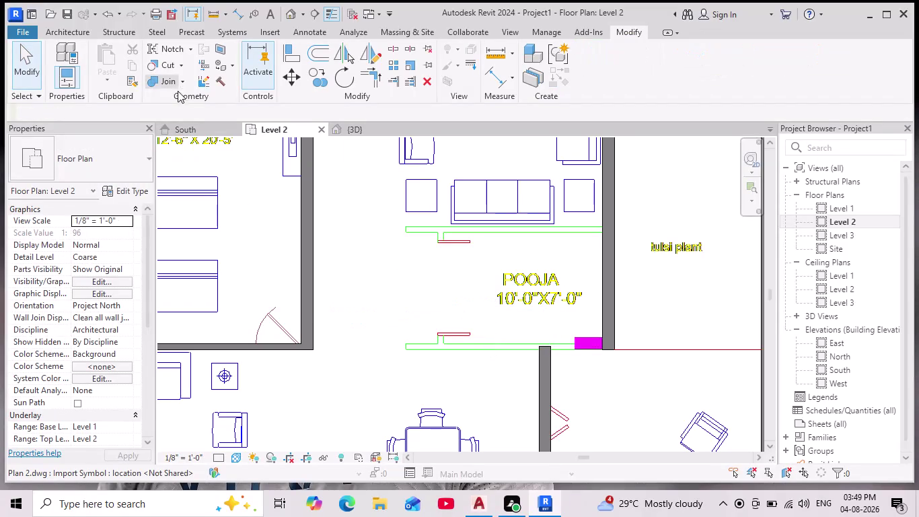
Trace a 4.5-inch wall onto the green DWG line below POOJA using Pick Lines.
click(71, 28)
click(63, 59)
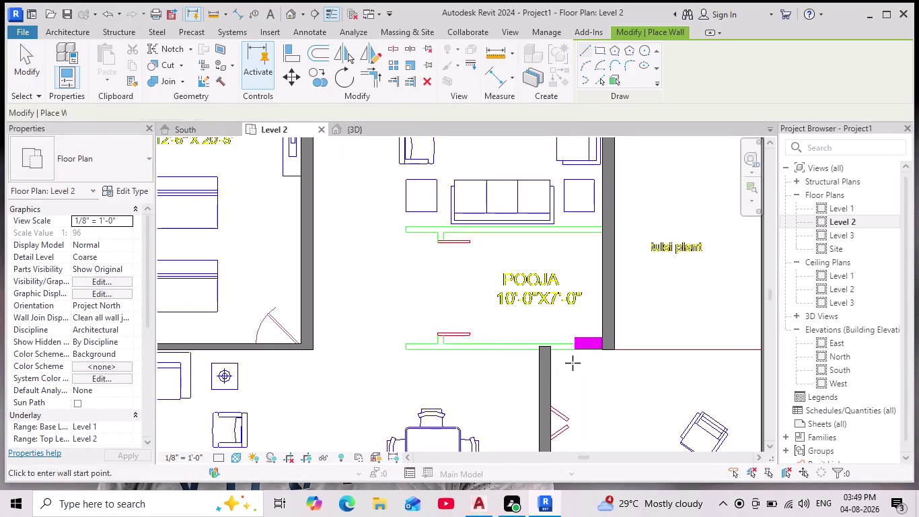
scroll(up, 3)
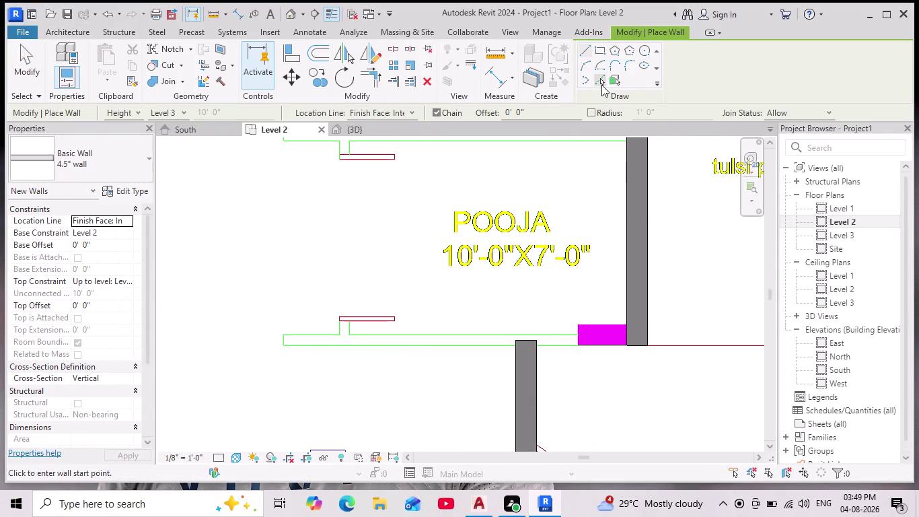
click(597, 80)
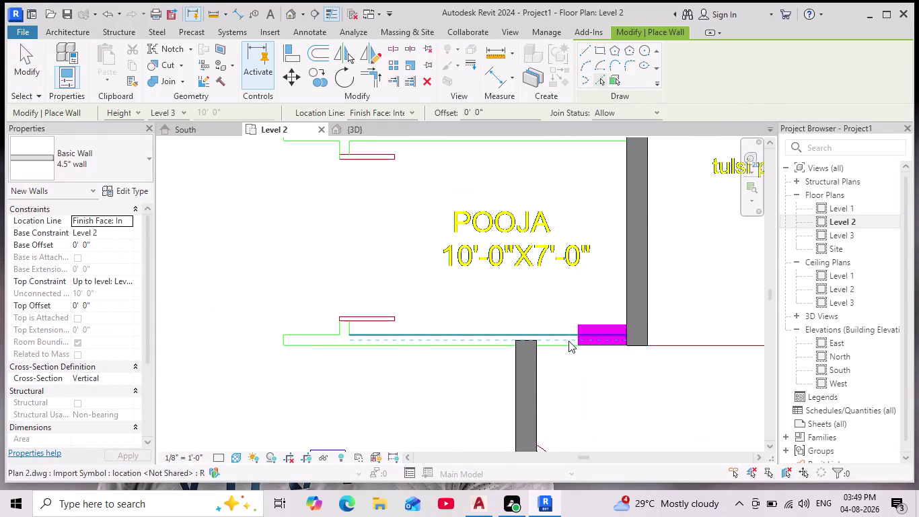
click(569, 339)
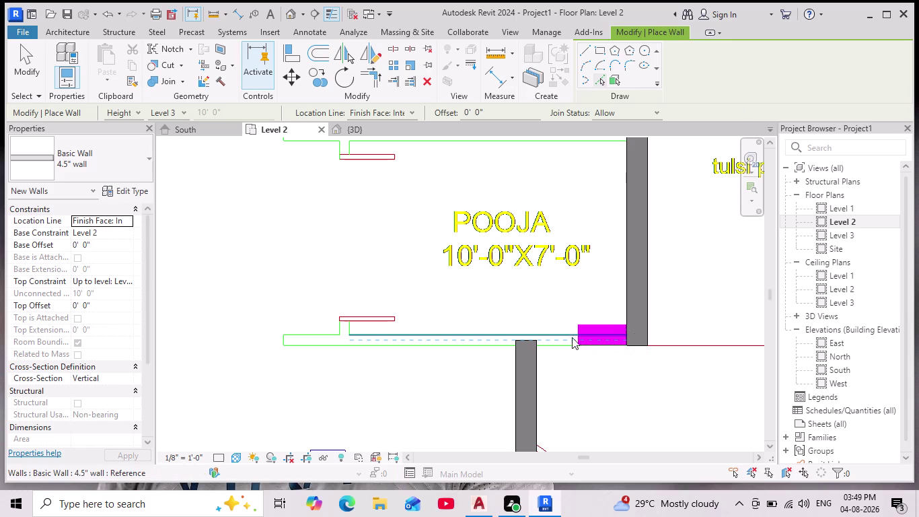
scroll(down, 3)
middle_drag(584, 367, 601, 352)
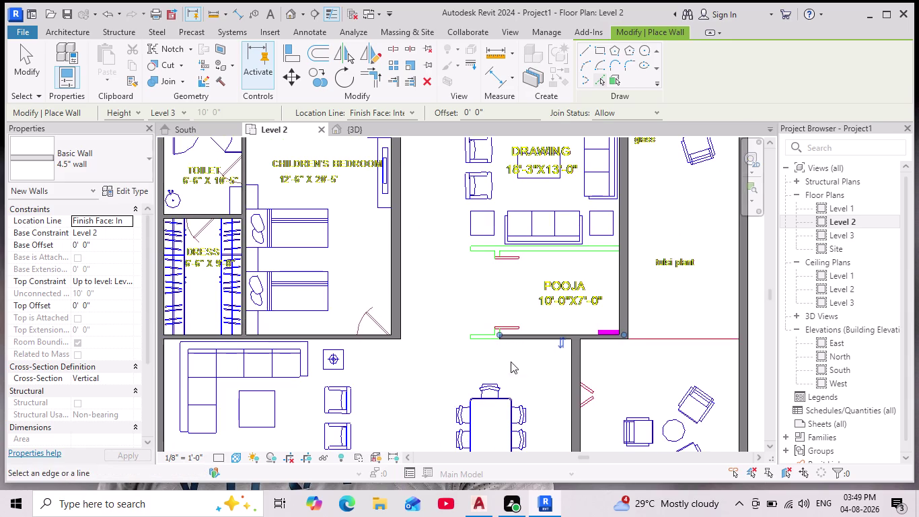
scroll(up, 3)
key(Escape)
key(Escape)
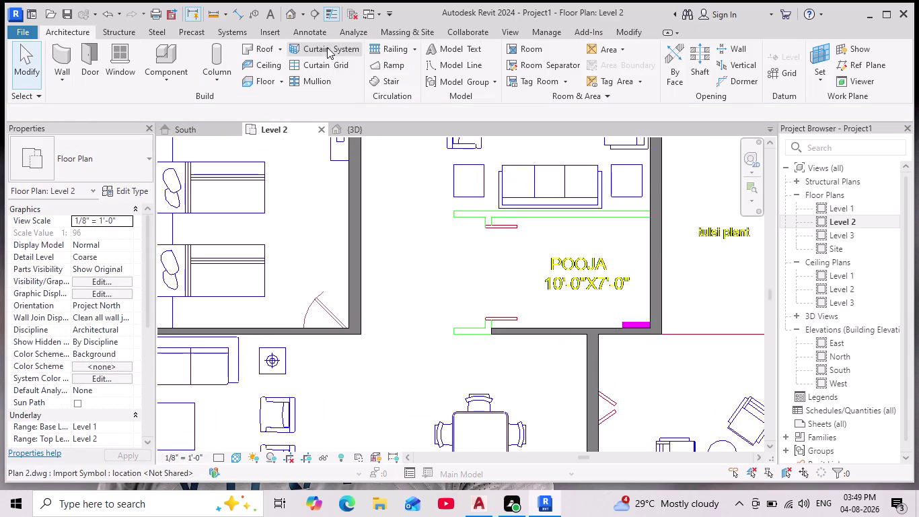
click(57, 49)
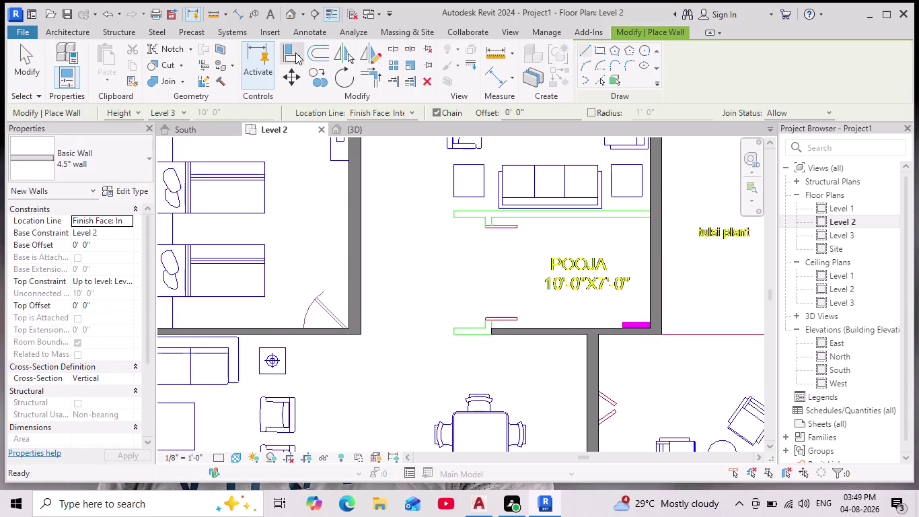
click(294, 54)
Align the 4.5-inch wall's face flush with the 9-inch wall face below POOJA.
scroll(up, 3)
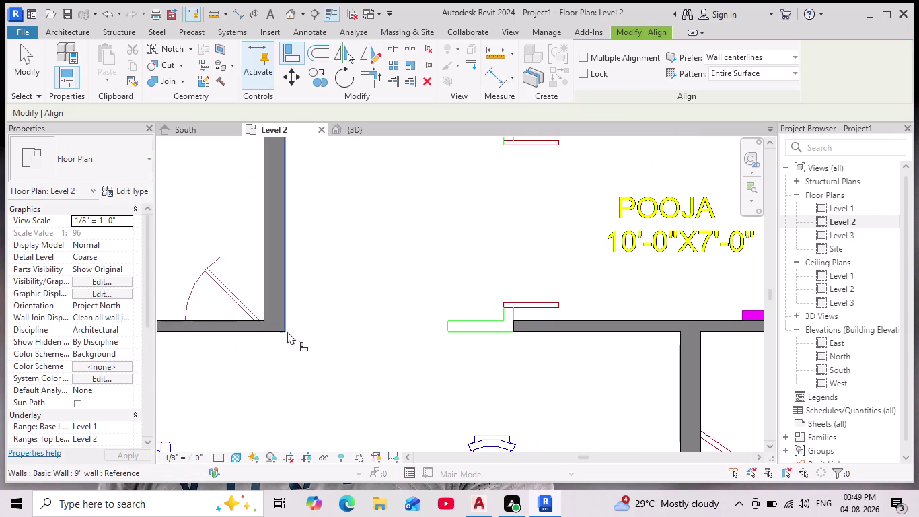
click(287, 329)
click(514, 329)
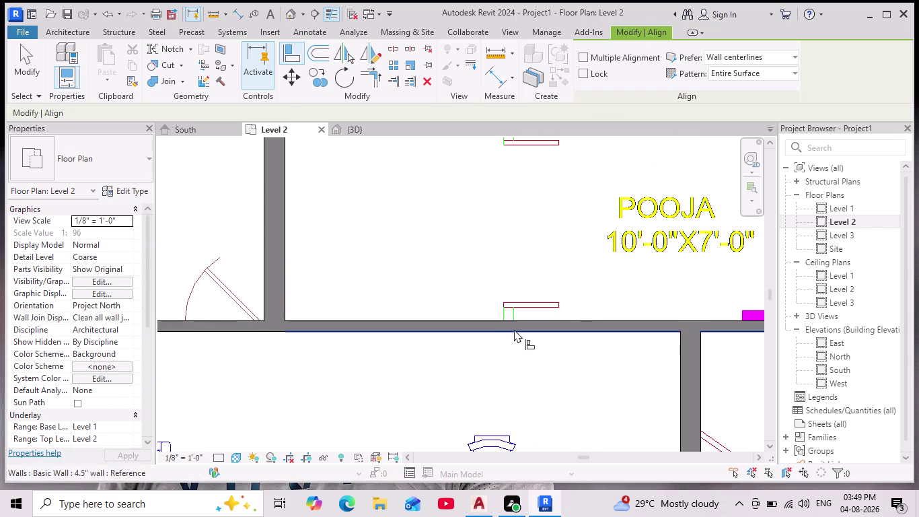
scroll(down, 3)
scroll(down, 3)
middle_drag(525, 359, 528, 357)
scroll(down, 3)
middle_drag(528, 357, 517, 340)
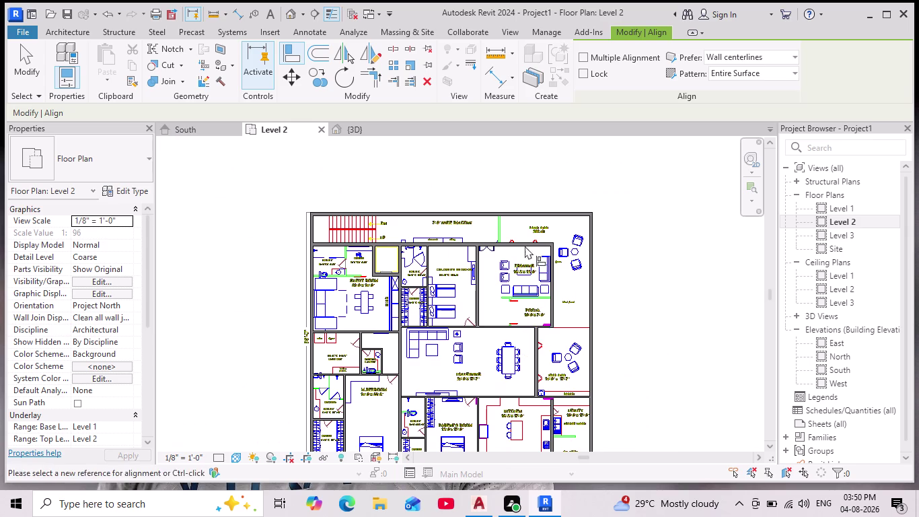
Zoom out to the whole floor plan and exit the Align tool.
middle_drag(524, 246, 498, 207)
scroll(down, 3)
scroll(down, 3)
scroll(up, 3)
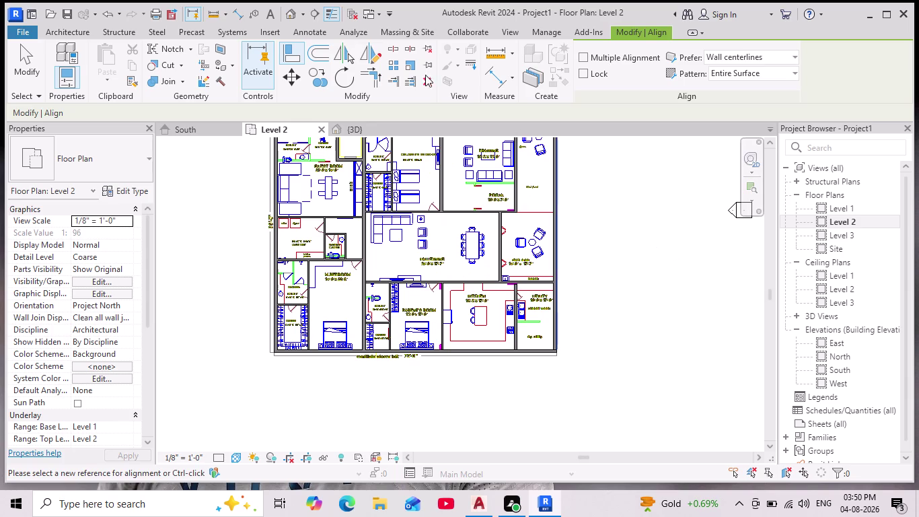
key(Escape)
key(Escape)
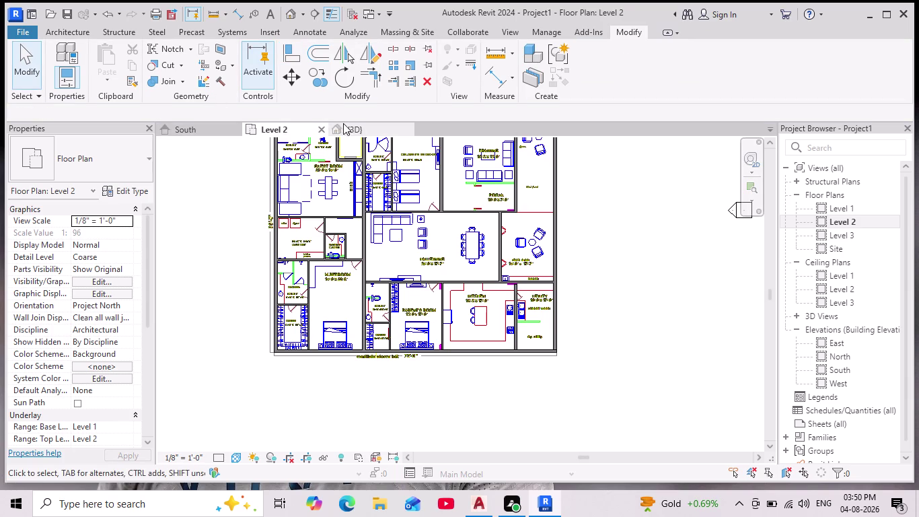
Switch to the {3D} view and pan around the wall model.
click(343, 123)
scroll(up, 3)
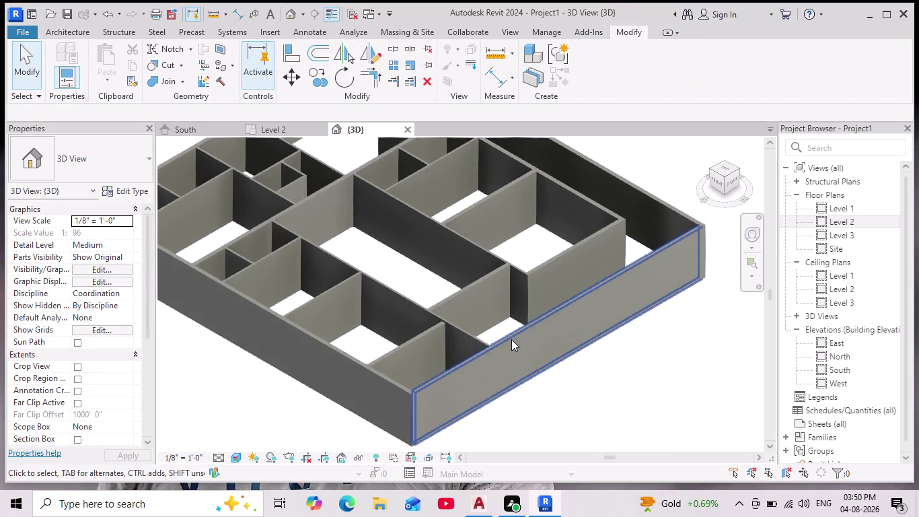
scroll(down, 3)
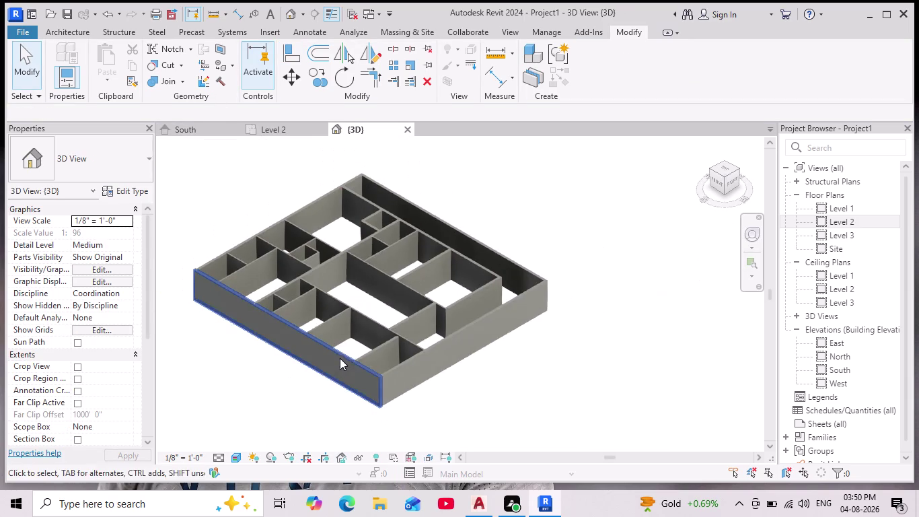
middle_drag(340, 358, 409, 361)
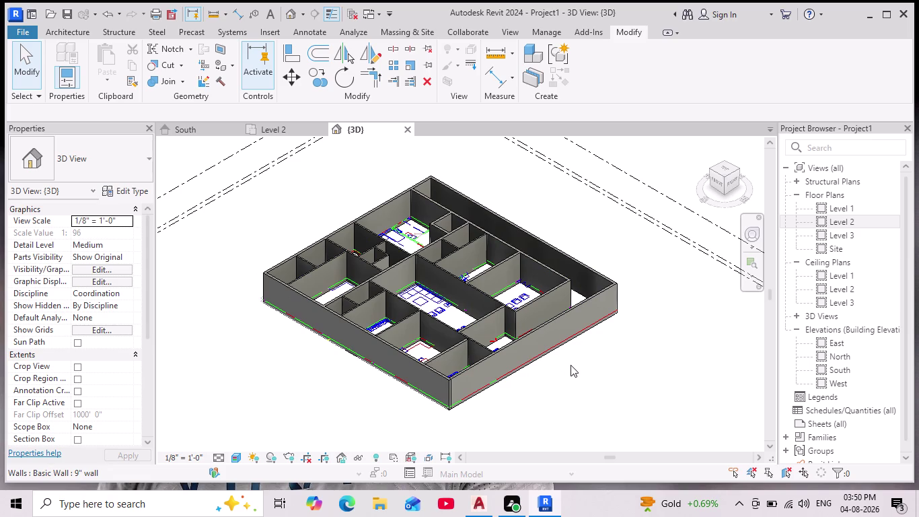
Orbit and zoom the 3D model to inspect the traced walls from several angles.
scroll(down, 3)
scroll(up, 3)
middle_drag(554, 380, 550, 366)
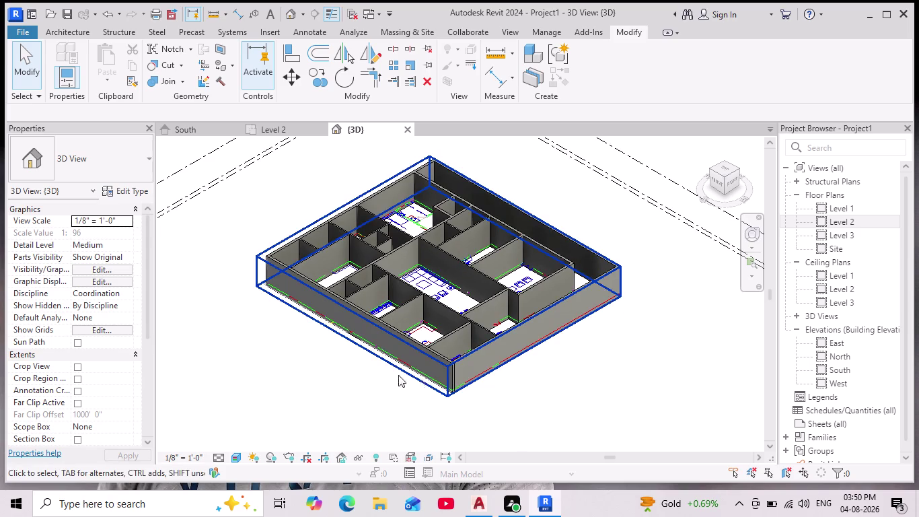
middle_drag(535, 379, 492, 392)
scroll(up, 3)
middle_drag(366, 388, 382, 402)
scroll(down, 3)
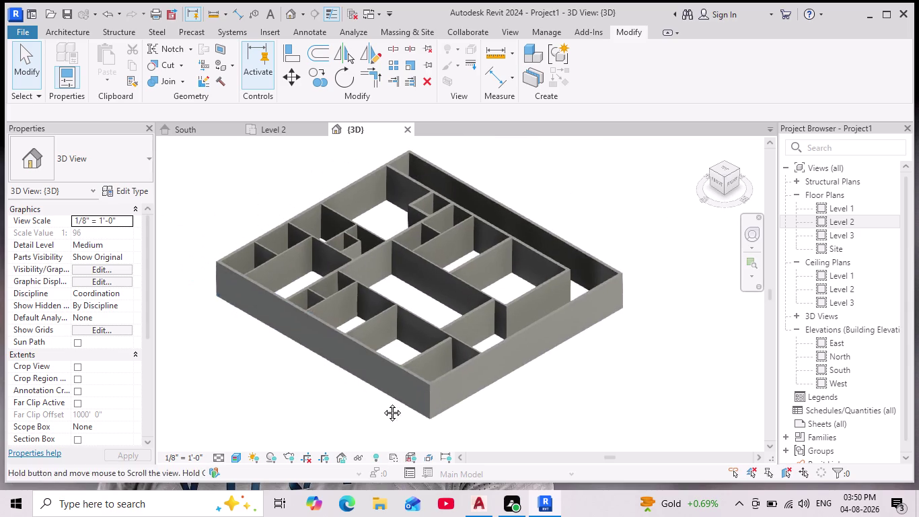
scroll(down, 3)
middle_drag(382, 402, 382, 403)
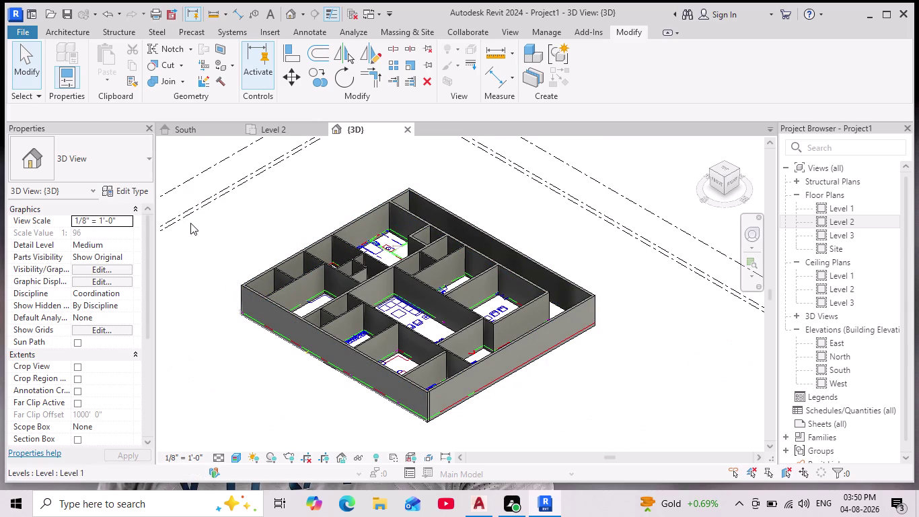
scroll(down, 3)
scroll(up, 3)
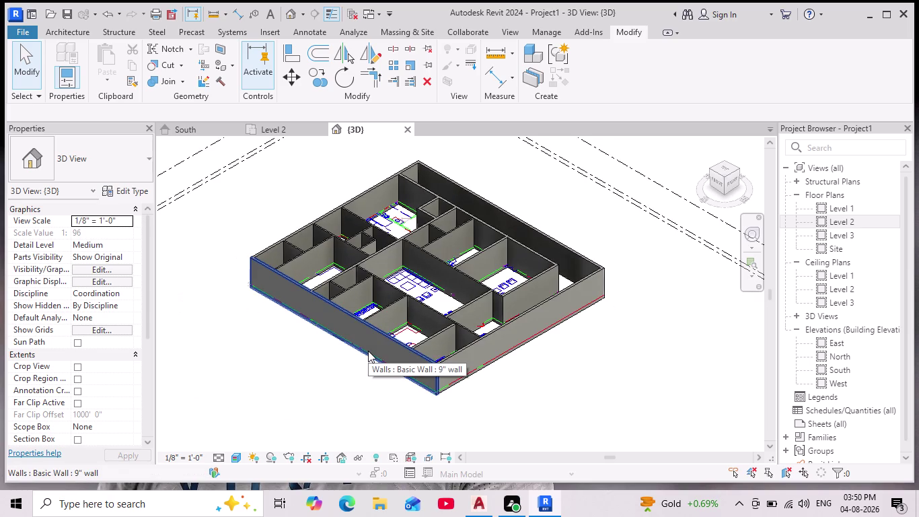
scroll(up, 3)
scroll(down, 3)
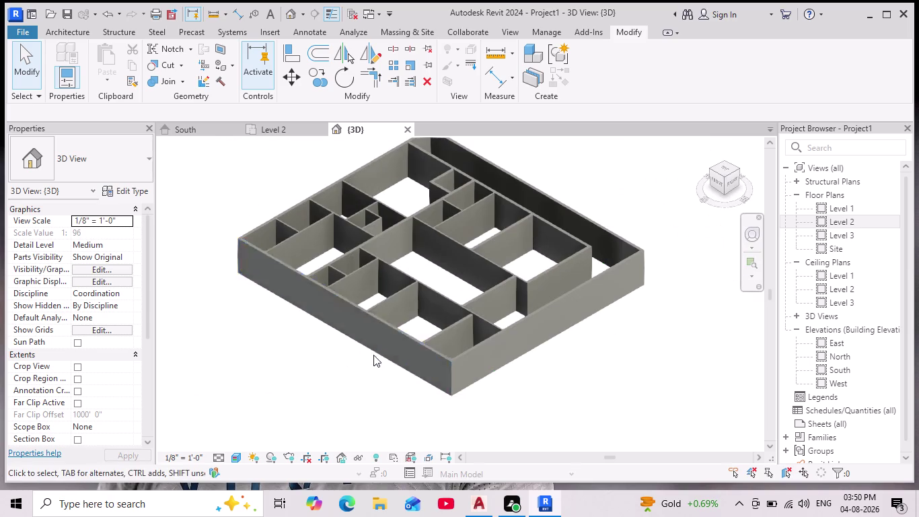
middle_drag(374, 350, 364, 370)
scroll(down, 3)
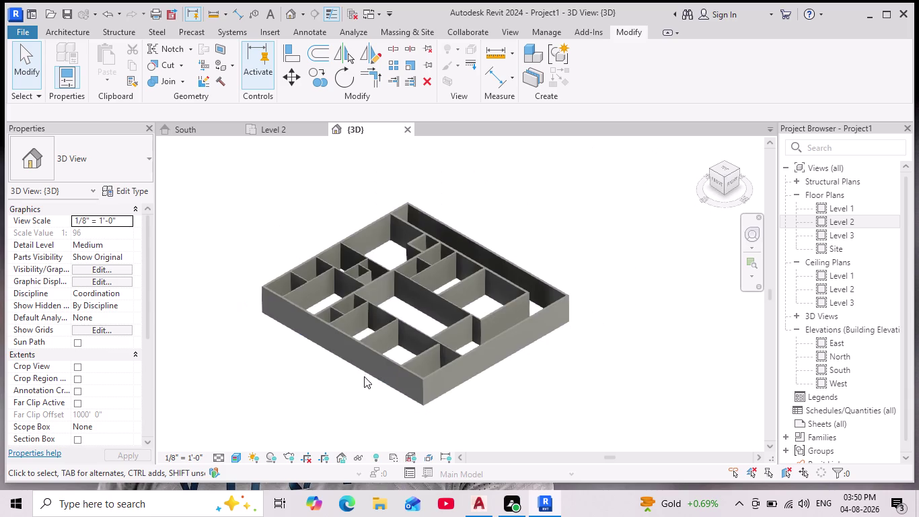
scroll(up, 3)
scroll(down, 3)
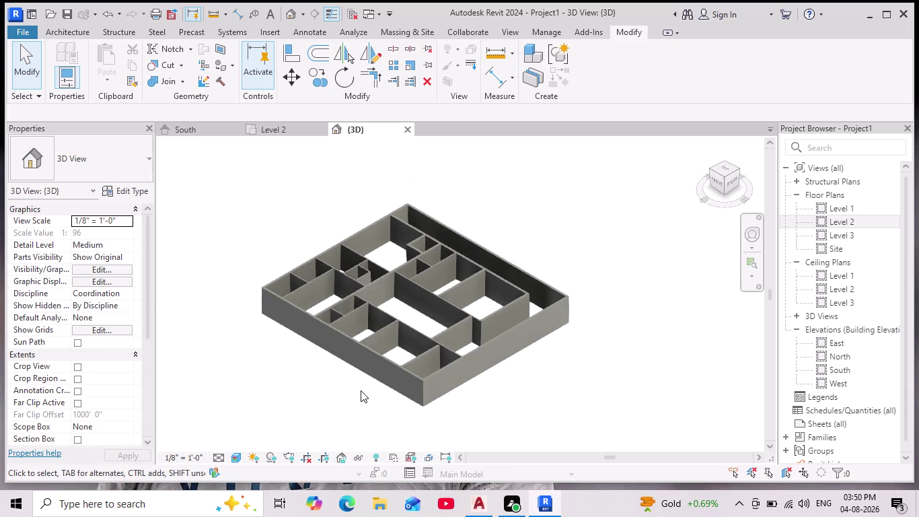
scroll(up, 3)
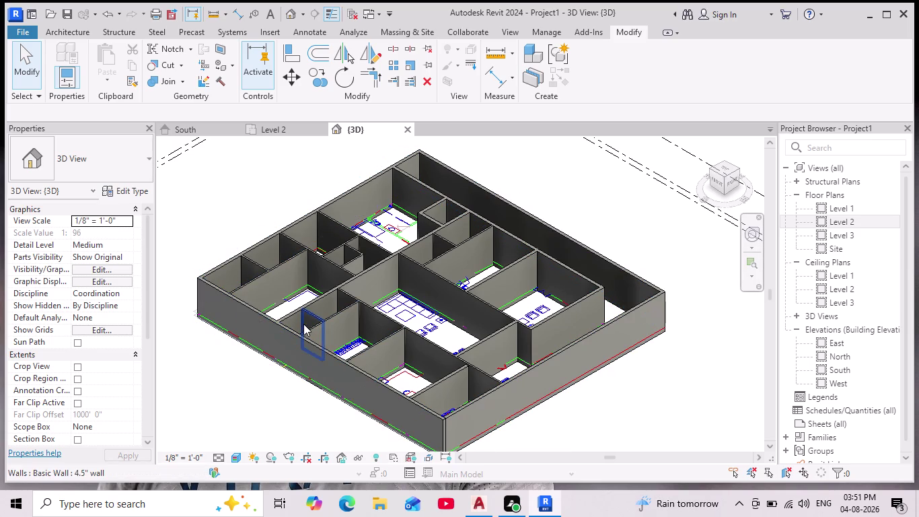
Keep orbiting and zooming the 3D view to examine the walls.
scroll(down, 3)
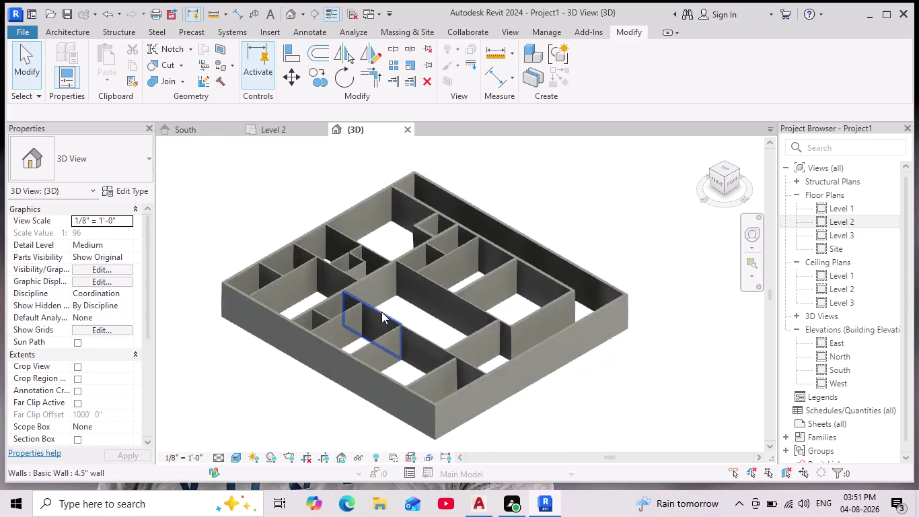
scroll(down, 3)
scroll(up, 3)
middle_drag(362, 367, 367, 376)
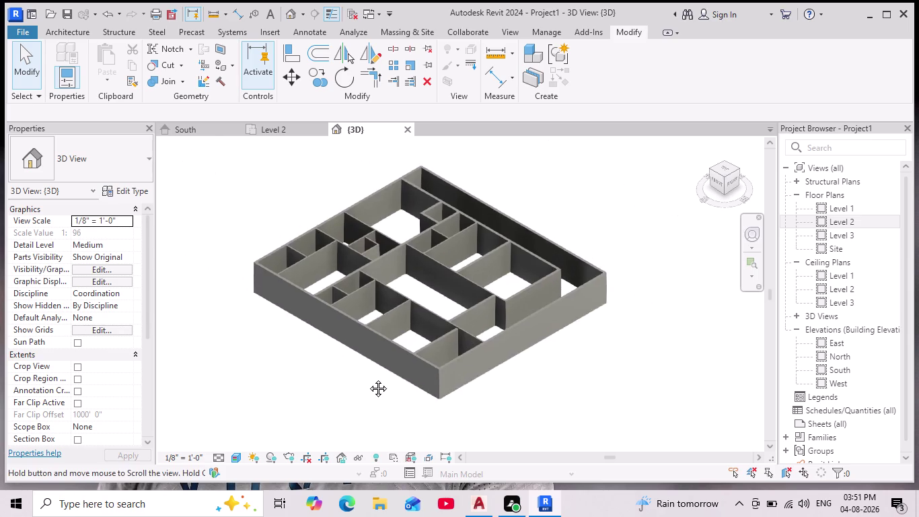
middle_drag(366, 376, 371, 396)
scroll(up, 3)
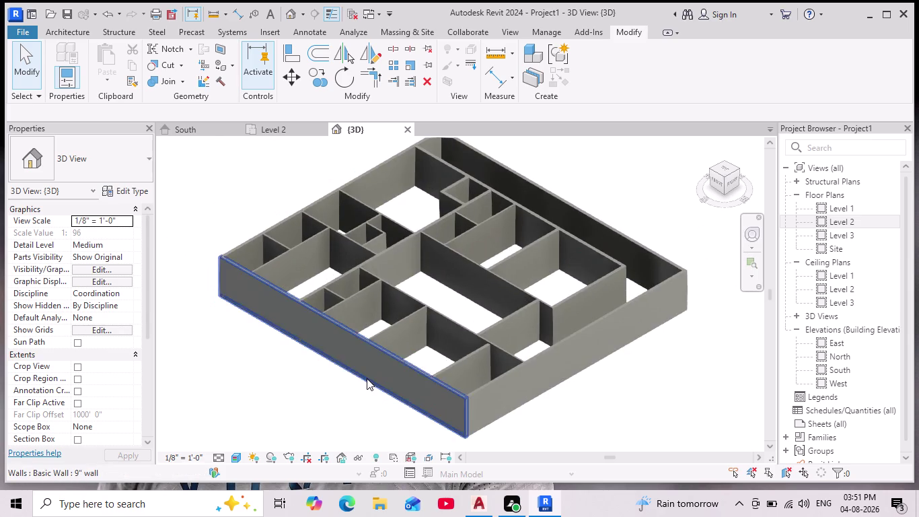
scroll(down, 3)
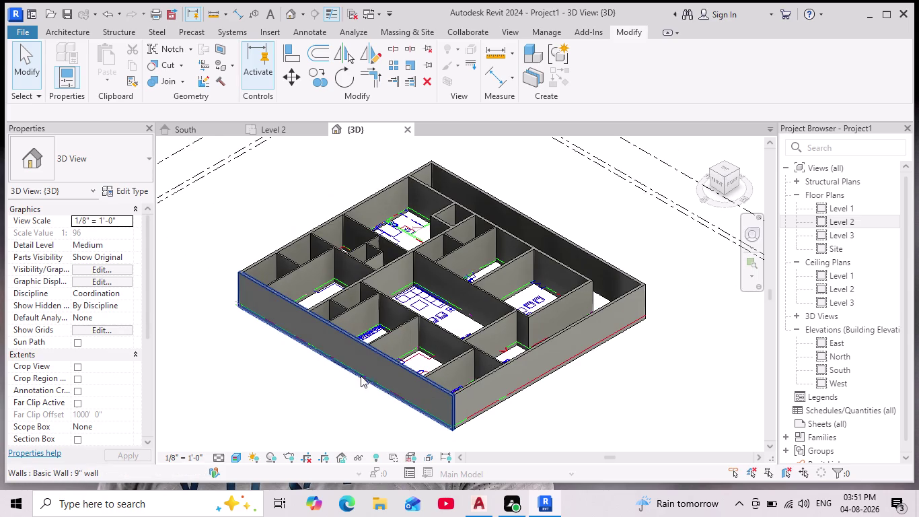
scroll(up, 3)
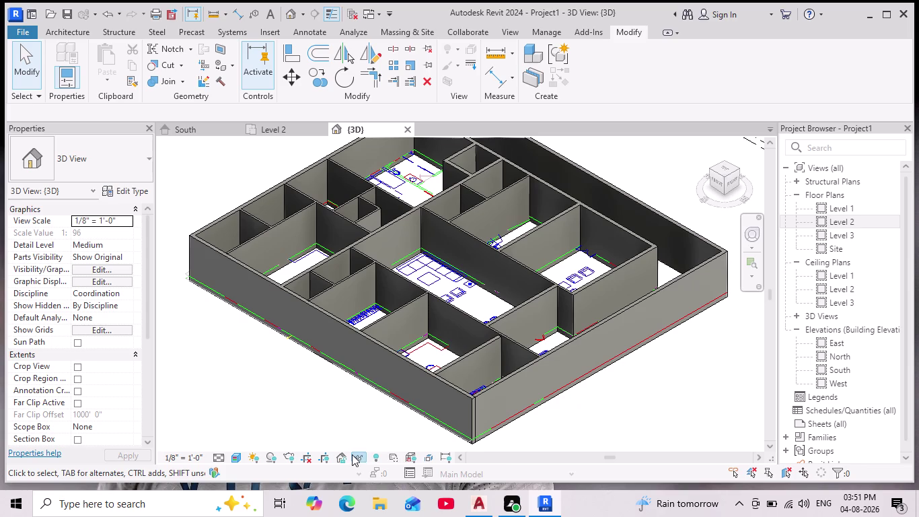
scroll(down, 3)
scroll(down, 3)
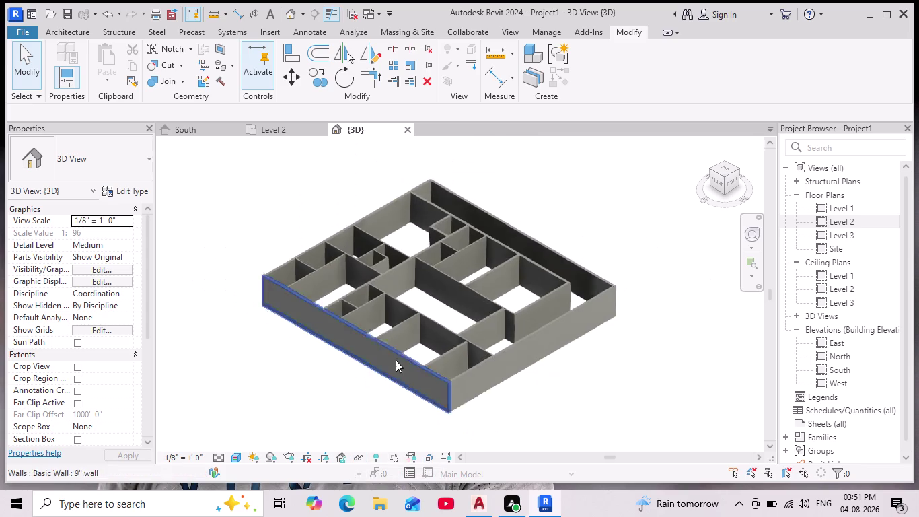
scroll(down, 3)
key(Escape)
key(Escape)
key(Escape)
key(Escape)
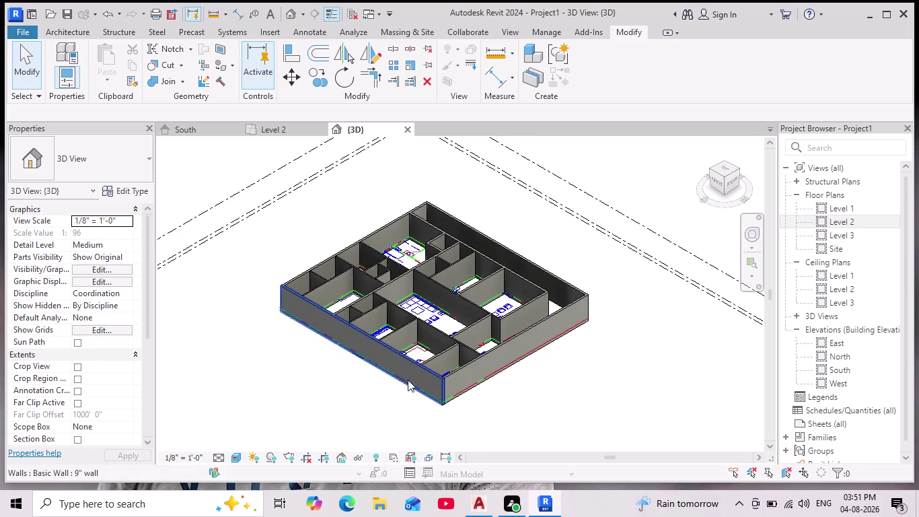
Orbit the model to a new angle for a final wall check.
middle_drag(484, 373, 456, 369)
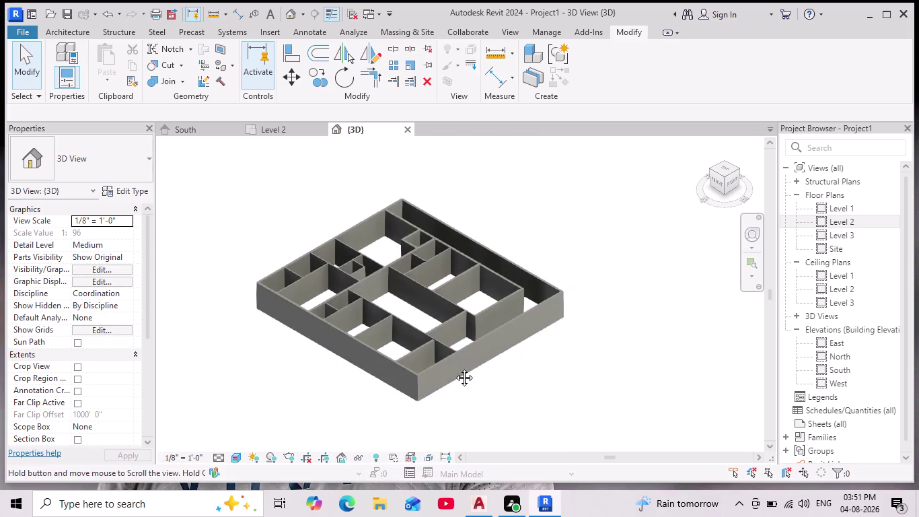
middle_drag(456, 369, 454, 367)
scroll(down, 3)
scroll(up, 3)
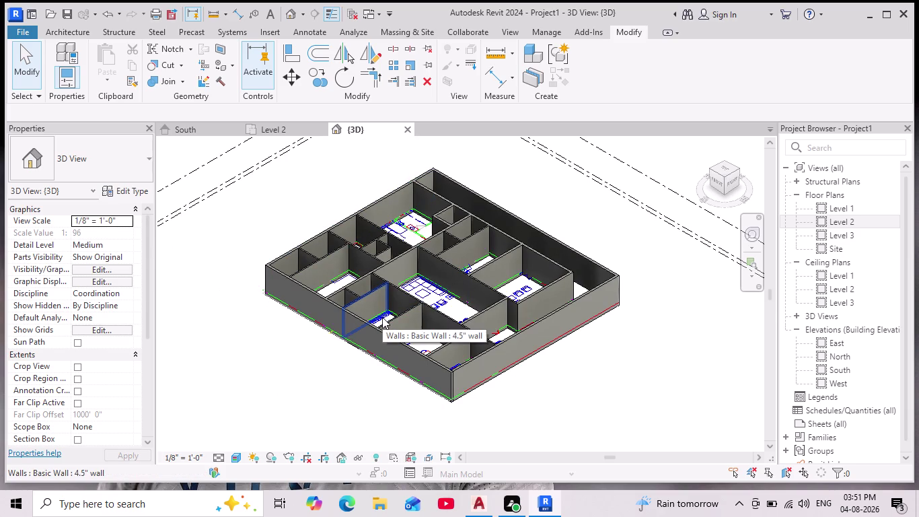
scroll(down, 3)
scroll(up, 3)
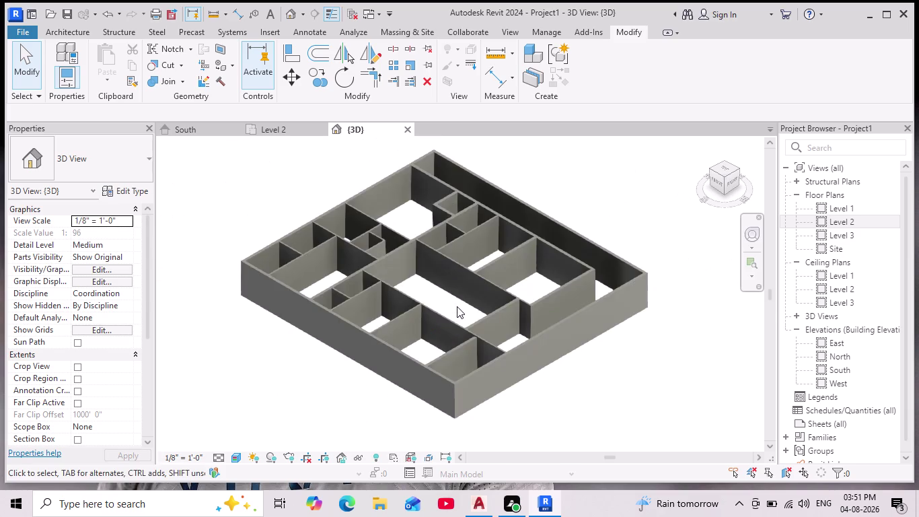
middle_drag(457, 306, 451, 321)
key(Escape)
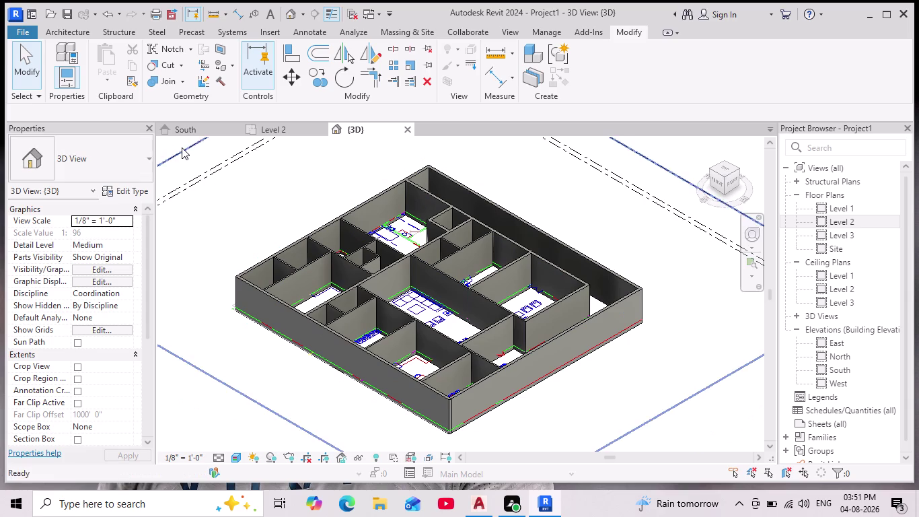
key(Escape)
key(Escape)
key(Escape)
key(Escape)
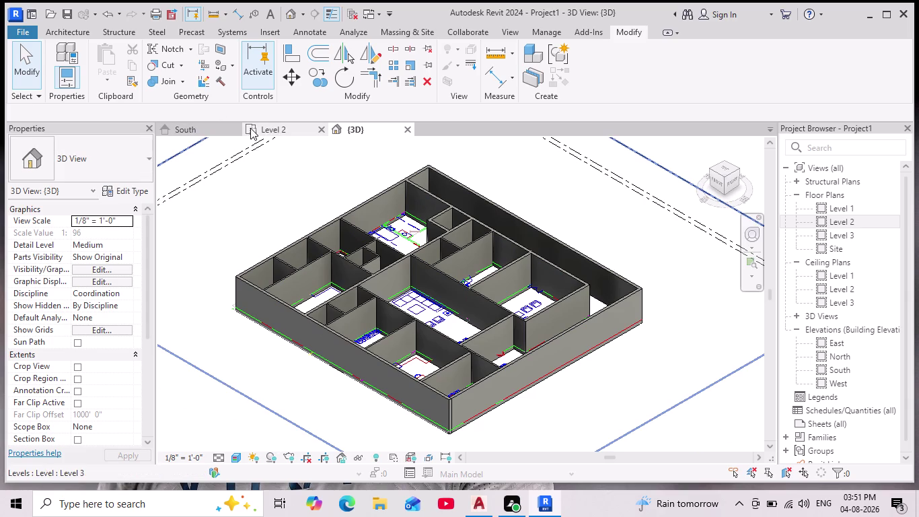
Return to the Level 2 floor plan and center it in view.
click(250, 127)
scroll(down, 3)
middle_drag(337, 238, 332, 329)
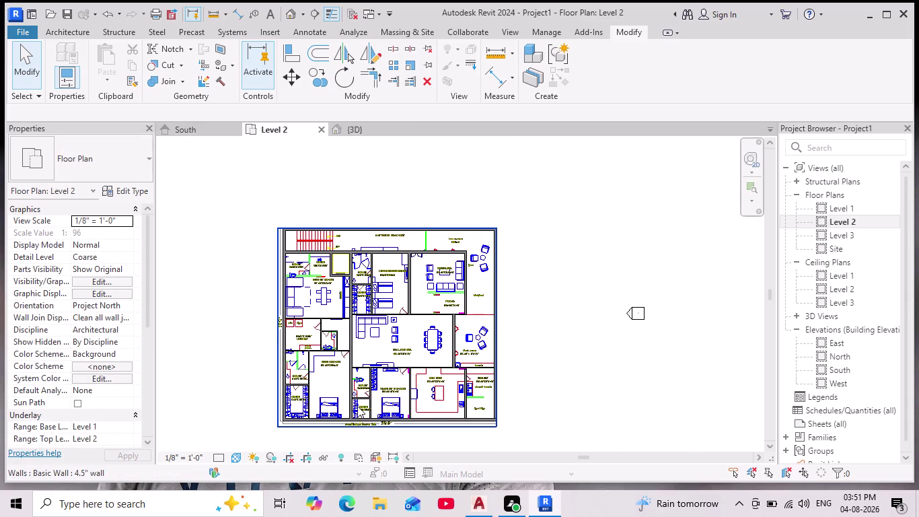
Zoom into the Level 2 plan and start the Door tool with Single-Flush 36" x 84".
scroll(up, 3)
scroll(up, 3)
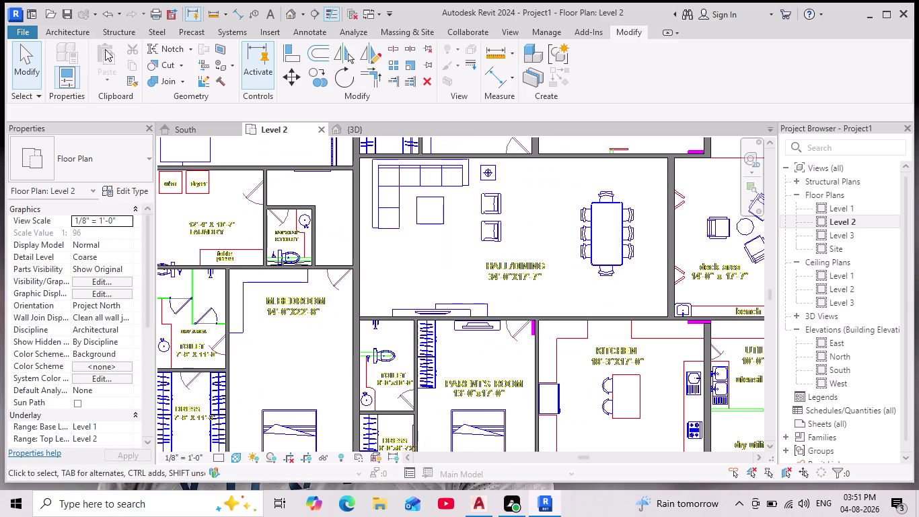
click(73, 35)
click(88, 57)
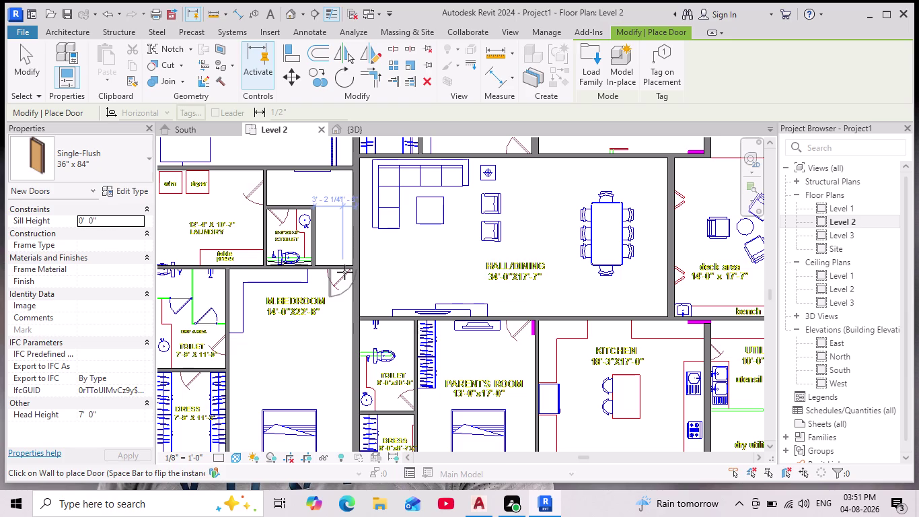
scroll(down, 3)
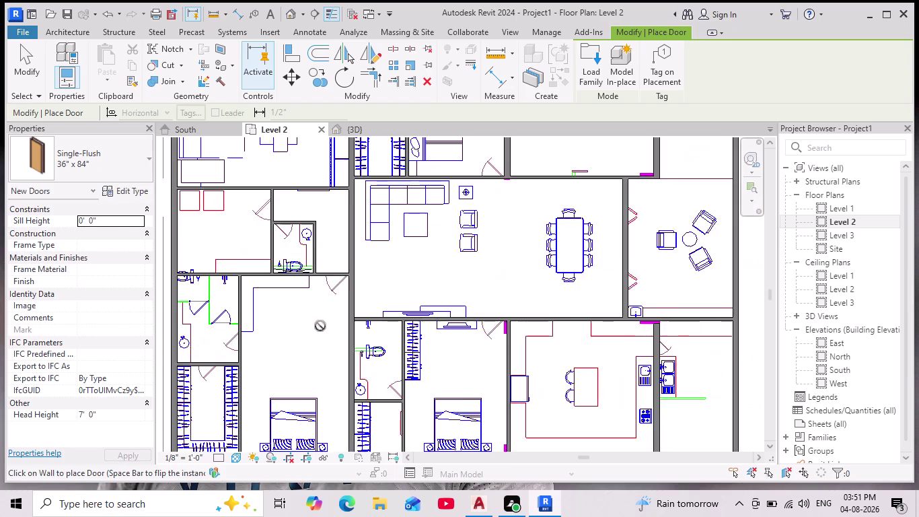
scroll(up, 3)
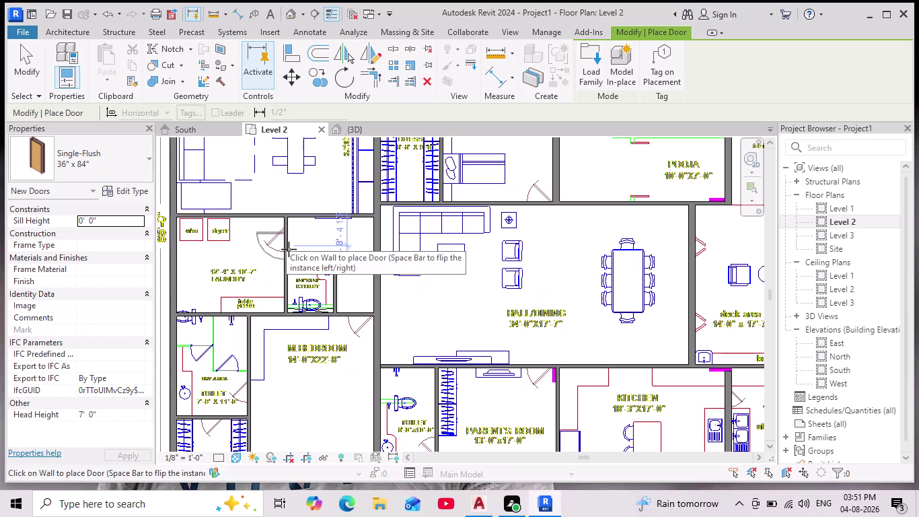
middle_drag(318, 360, 288, 246)
scroll(down, 3)
scroll(down, 3)
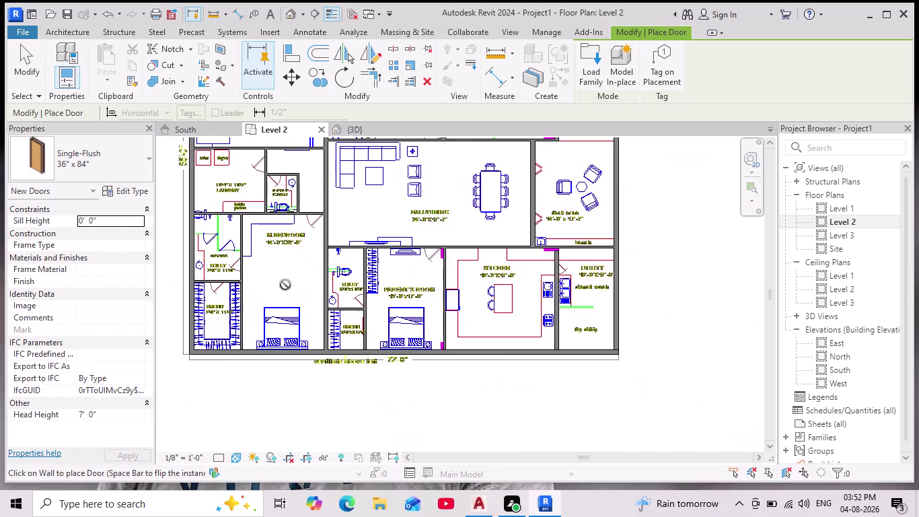
scroll(up, 3)
middle_drag(285, 260, 302, 302)
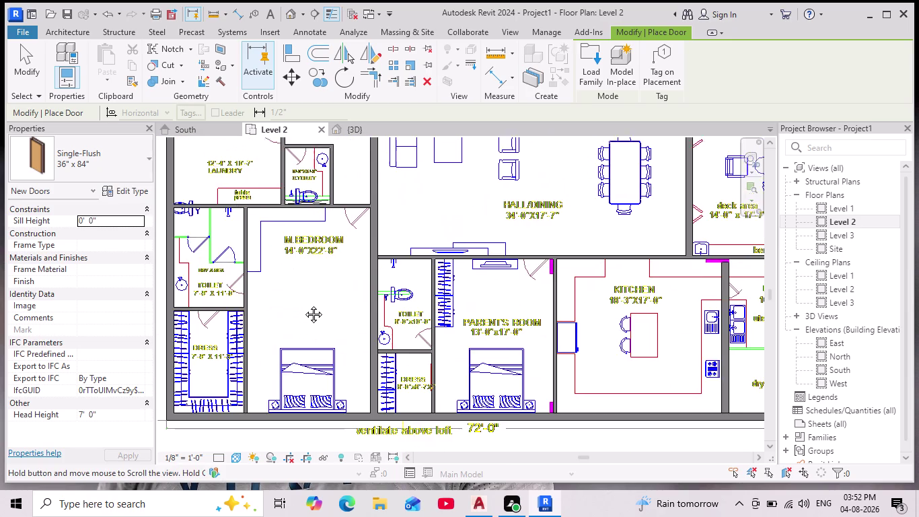
middle_drag(302, 302, 356, 350)
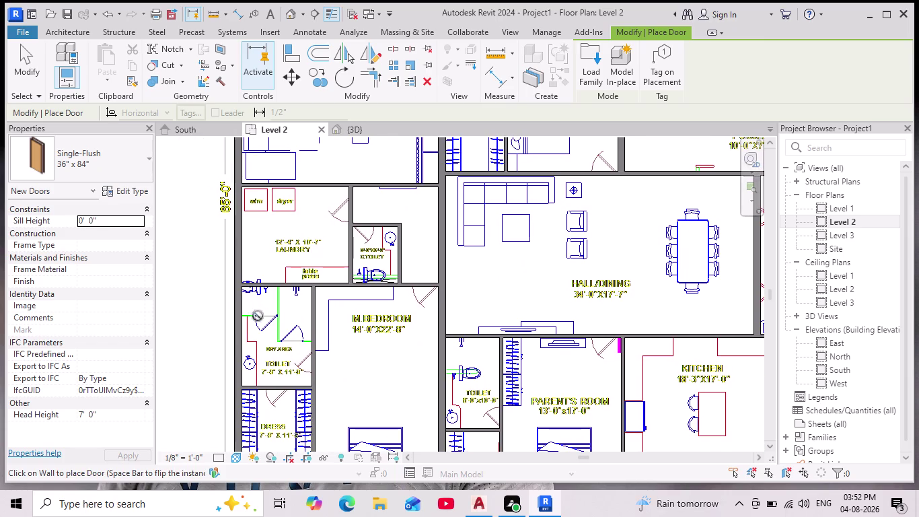
click(128, 189)
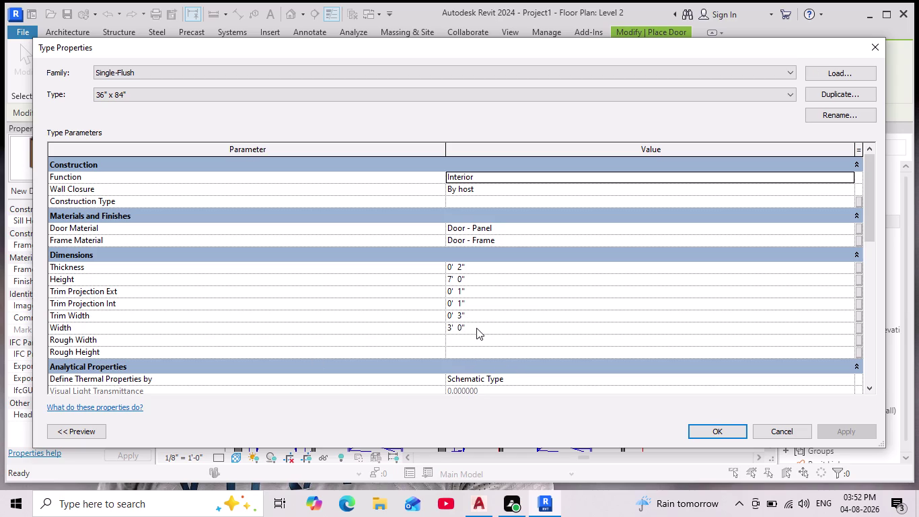
click(874, 51)
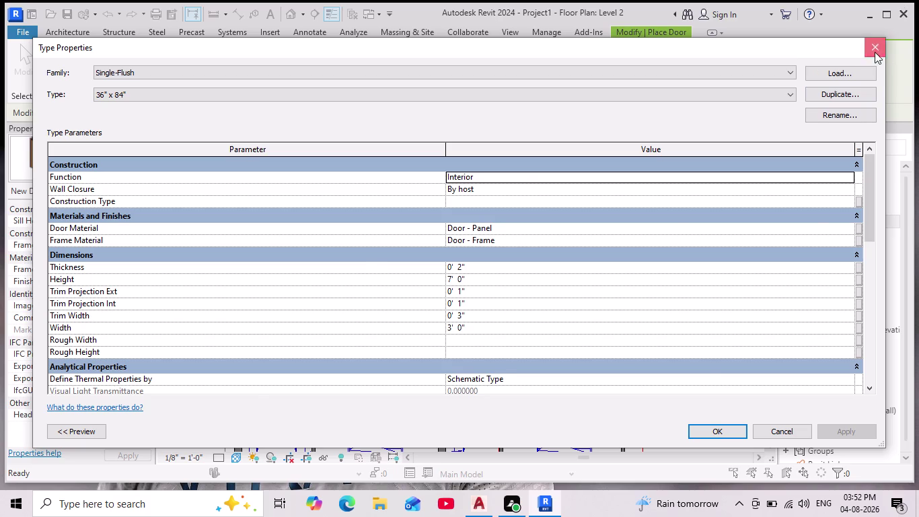
scroll(down, 3)
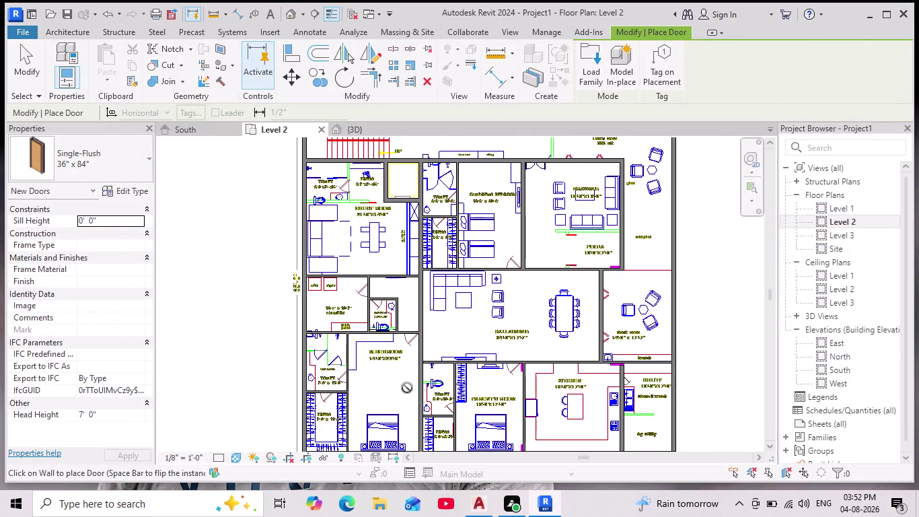
middle_drag(391, 389, 369, 337)
Flip the swing and place a Single-Flush door in the M.BEDROOM doorway.
scroll(down, 3)
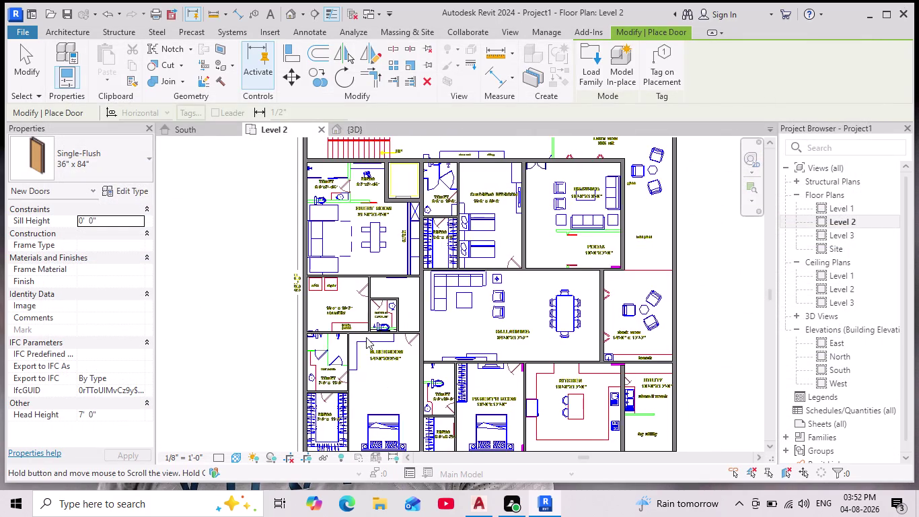
scroll(down, 3)
scroll(up, 3)
scroll(up, 3)
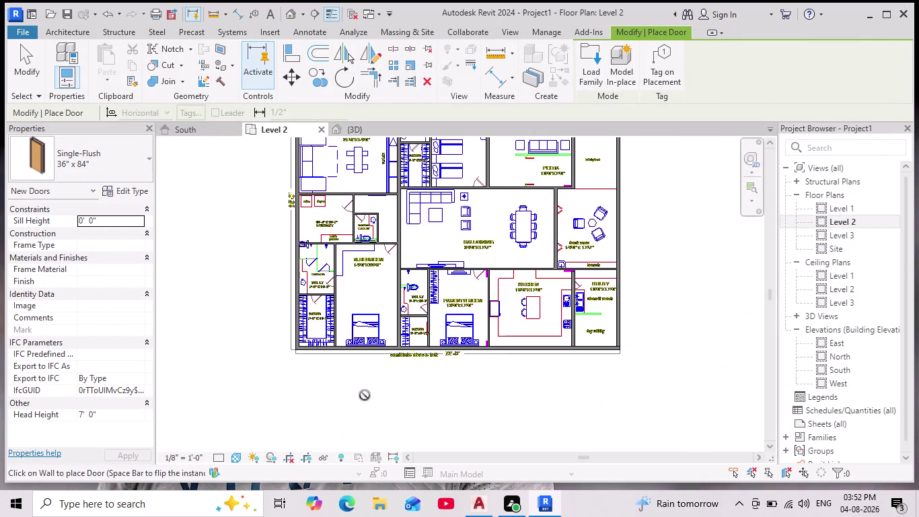
middle_drag(376, 366, 382, 417)
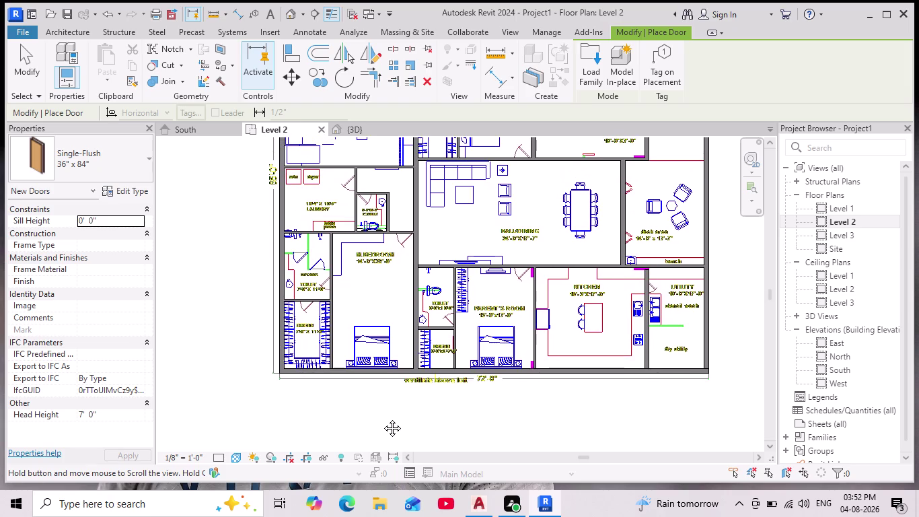
middle_drag(382, 417, 382, 447)
scroll(up, 3)
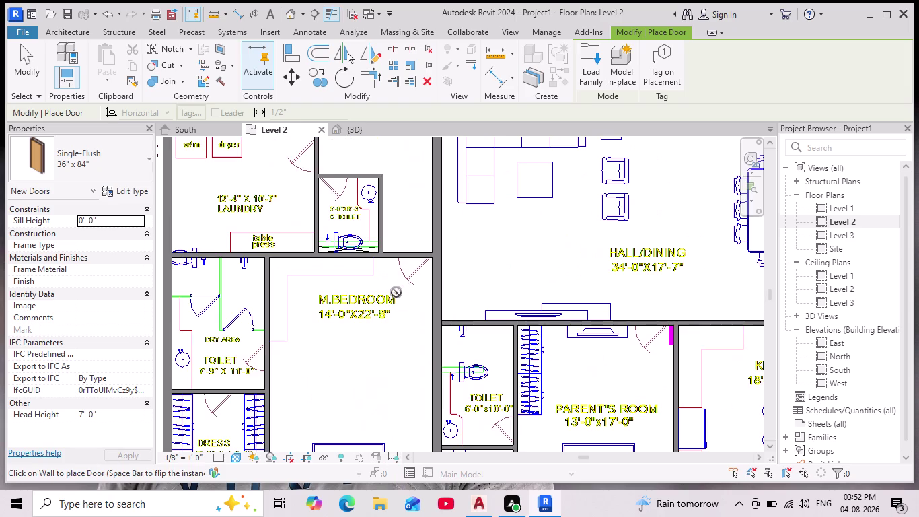
scroll(up, 3)
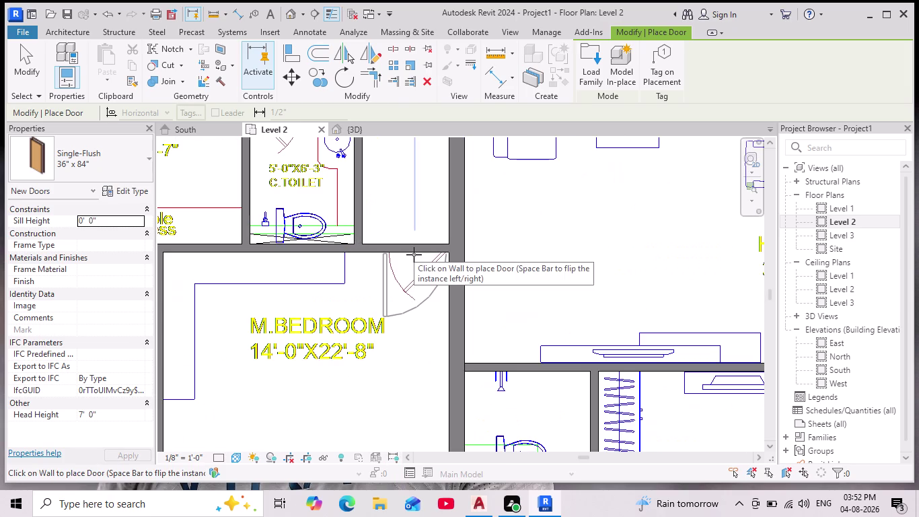
key(space)
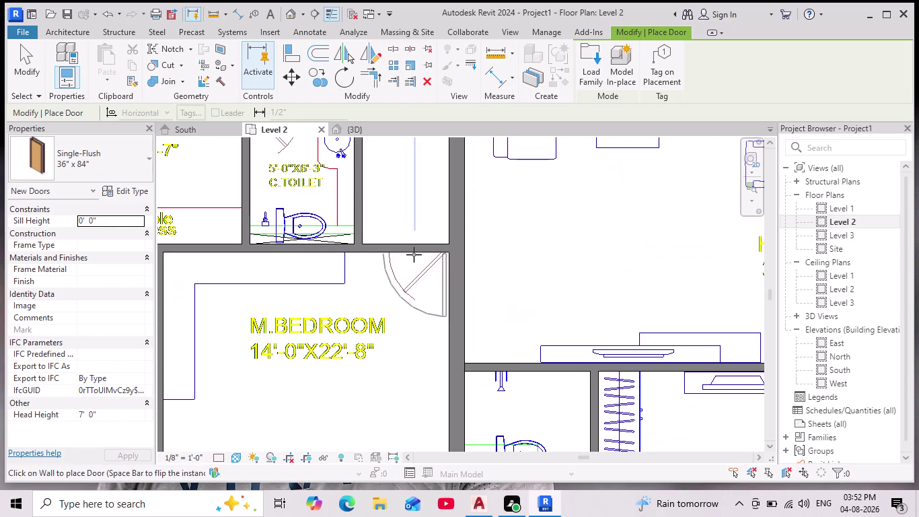
click(414, 254)
Pan and zoom the plan to locate the next doorway.
scroll(down, 3)
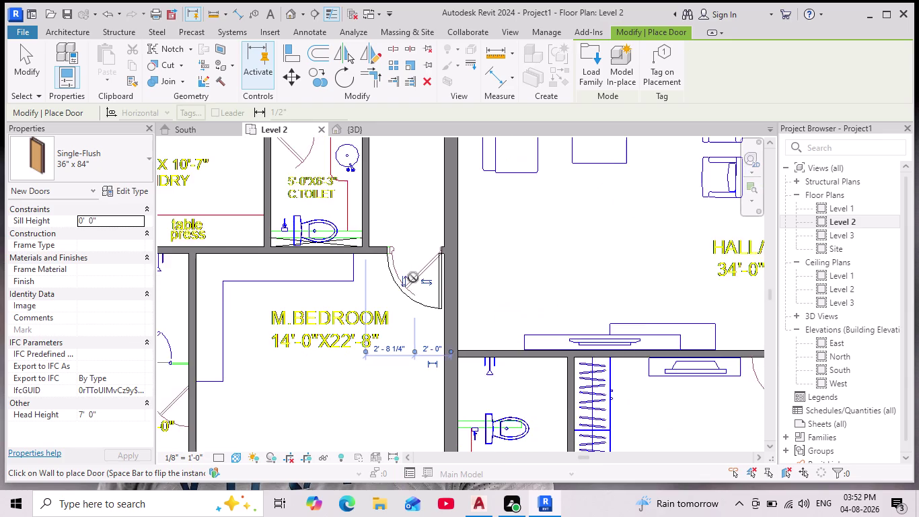
scroll(down, 3)
scroll(down, 3)
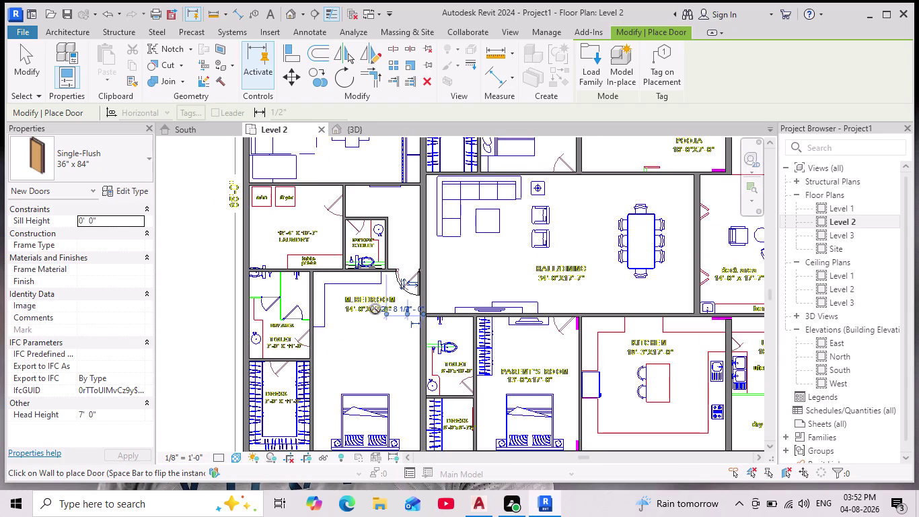
middle_drag(377, 306, 377, 338)
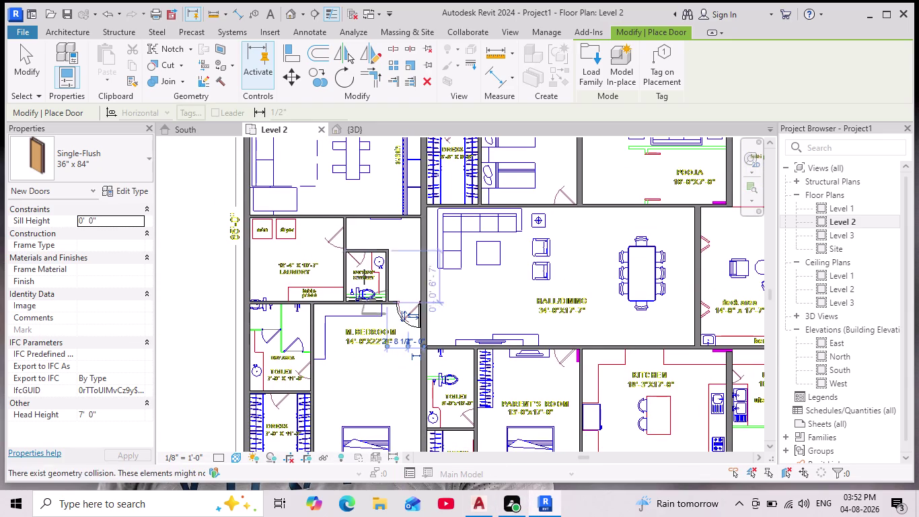
scroll(down, 3)
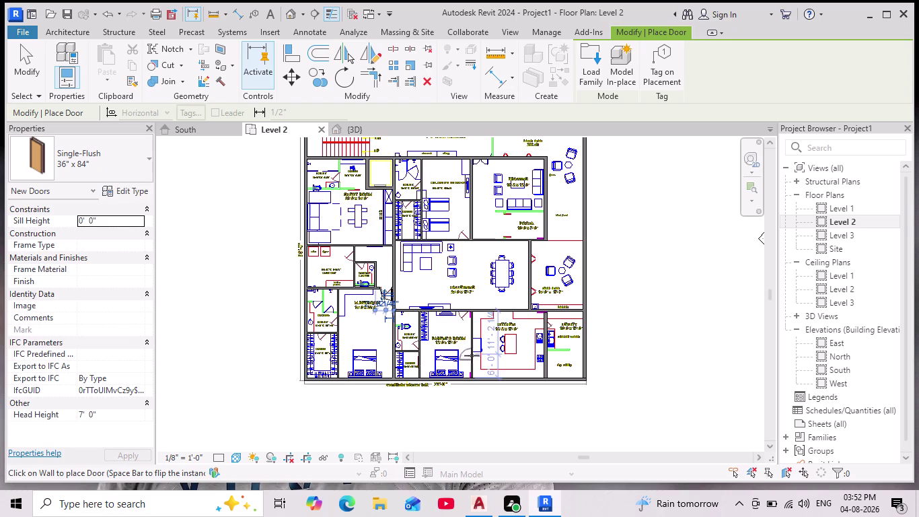
scroll(up, 3)
scroll(up, 3)
scroll(up, 3)
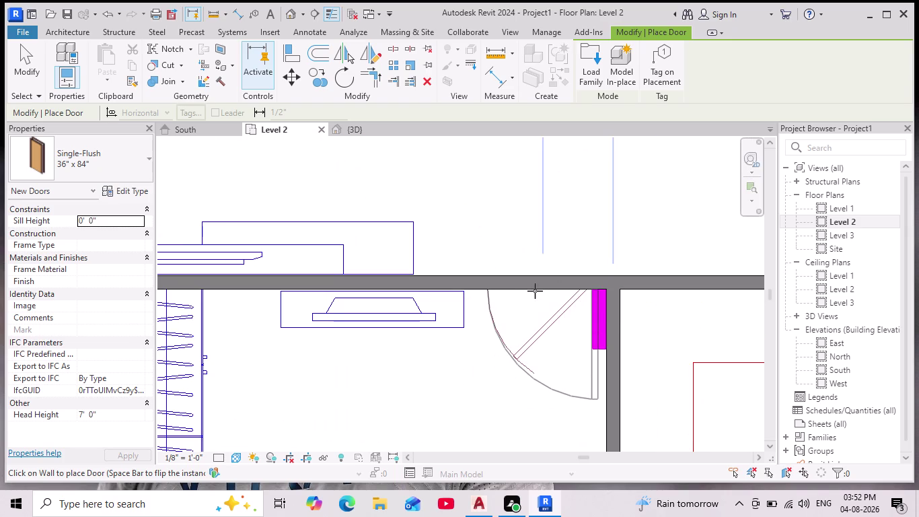
Place a door in the PARENT'S ROOM wall and pan across the plan to review it.
click(530, 291)
scroll(down, 3)
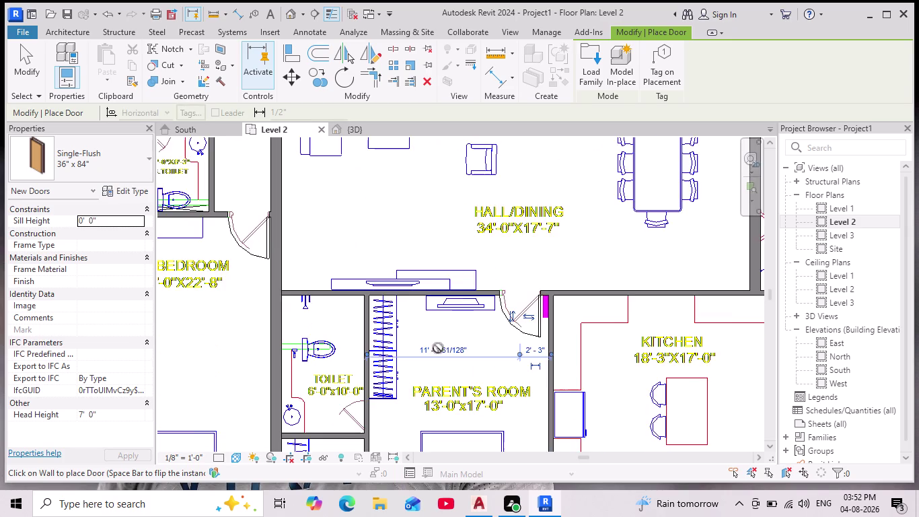
middle_drag(438, 346, 474, 324)
scroll(down, 3)
middle_drag(386, 345, 434, 283)
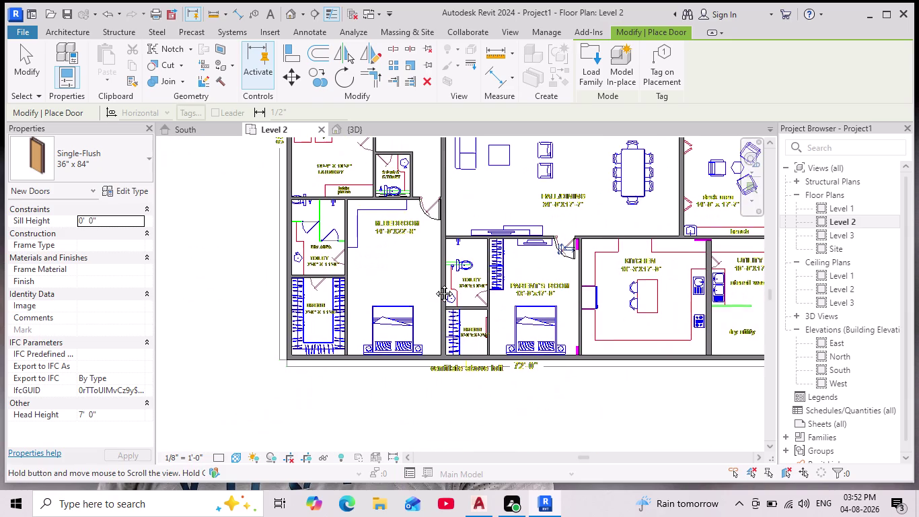
middle_drag(434, 284, 422, 307)
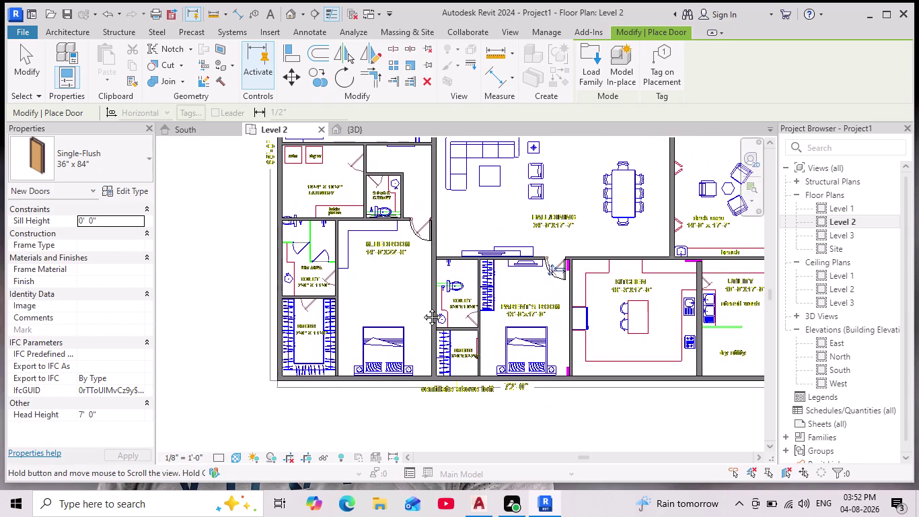
middle_drag(422, 306, 386, 357)
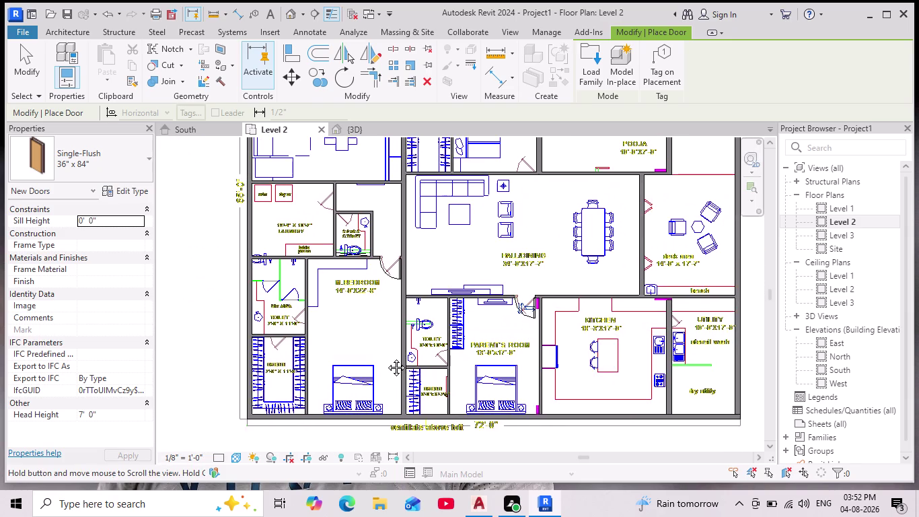
middle_drag(386, 357, 368, 410)
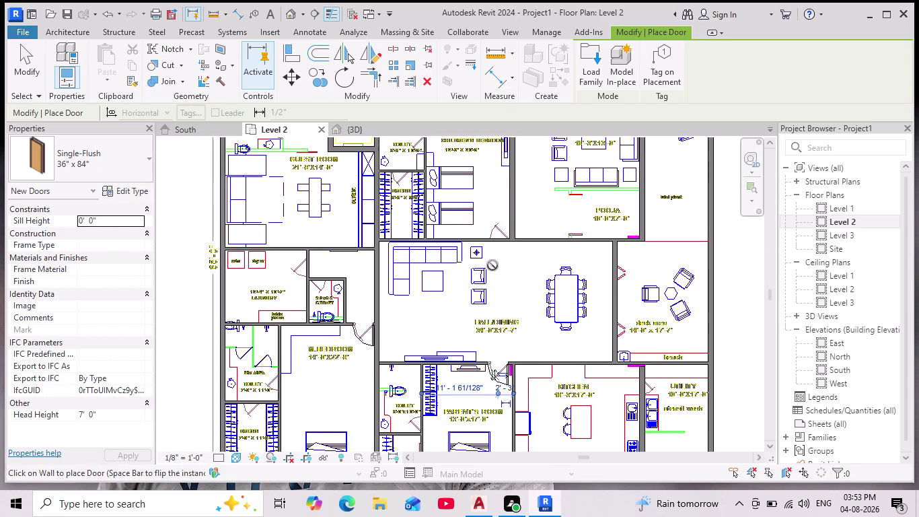
middle_drag(495, 260, 478, 324)
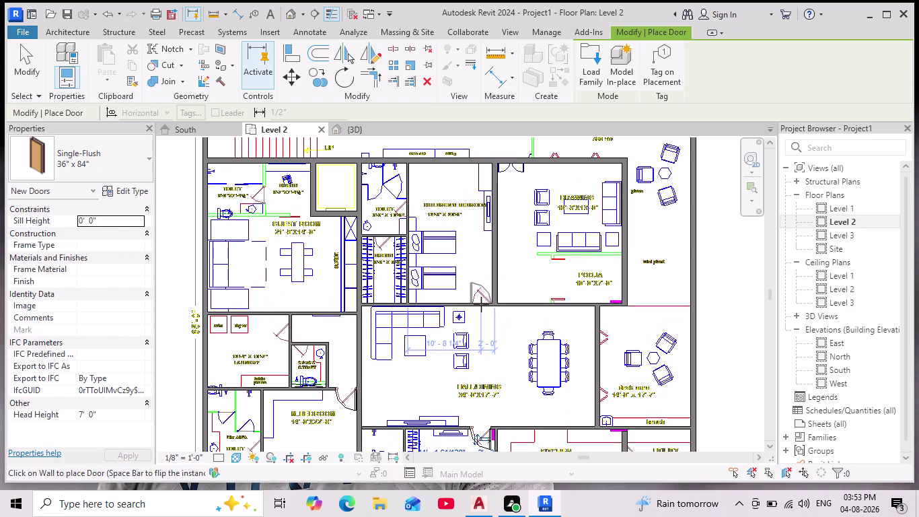
Flip the swing and place a Single-Flush door in the bedroom wall.
key(space)
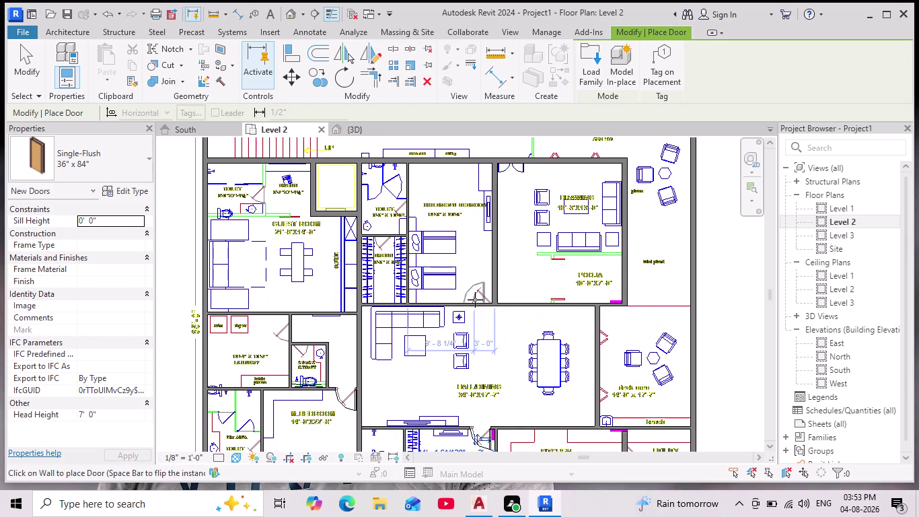
scroll(up, 3)
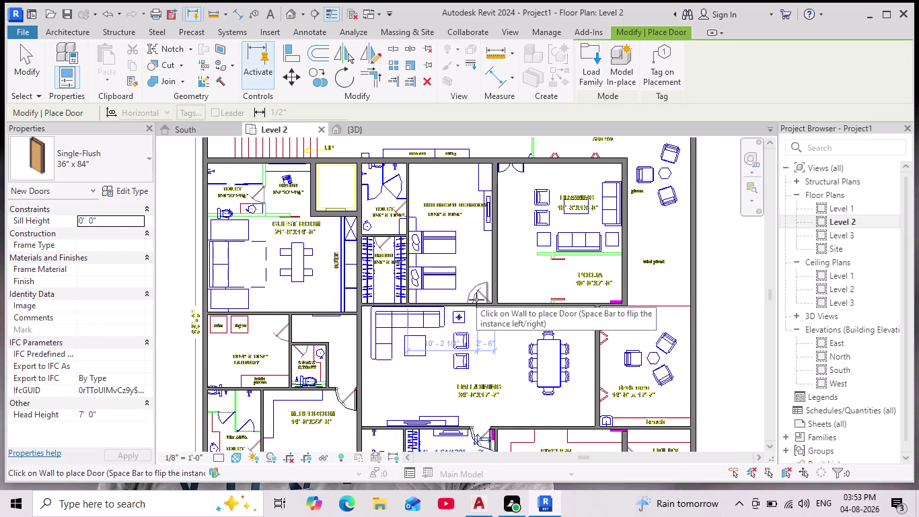
scroll(up, 3)
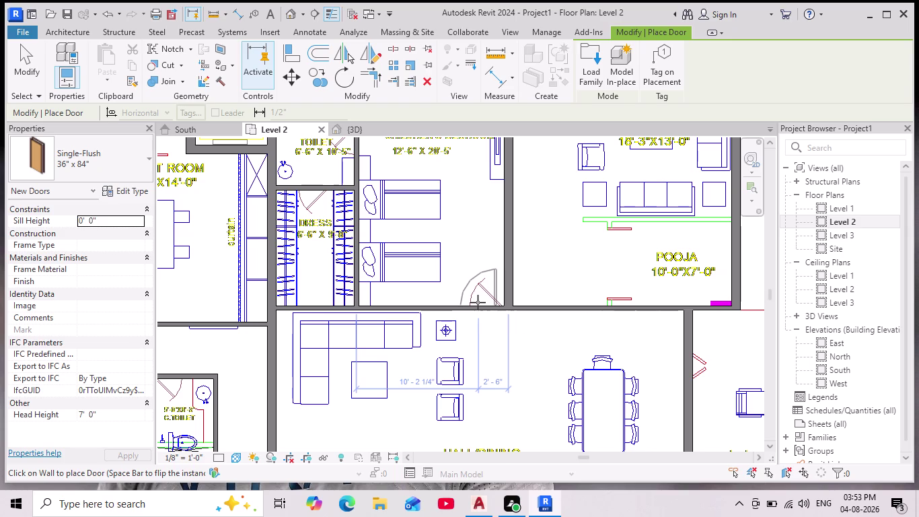
click(477, 302)
Review the placed doors in plan, exit door placement, and view them in 3D.
scroll(down, 3)
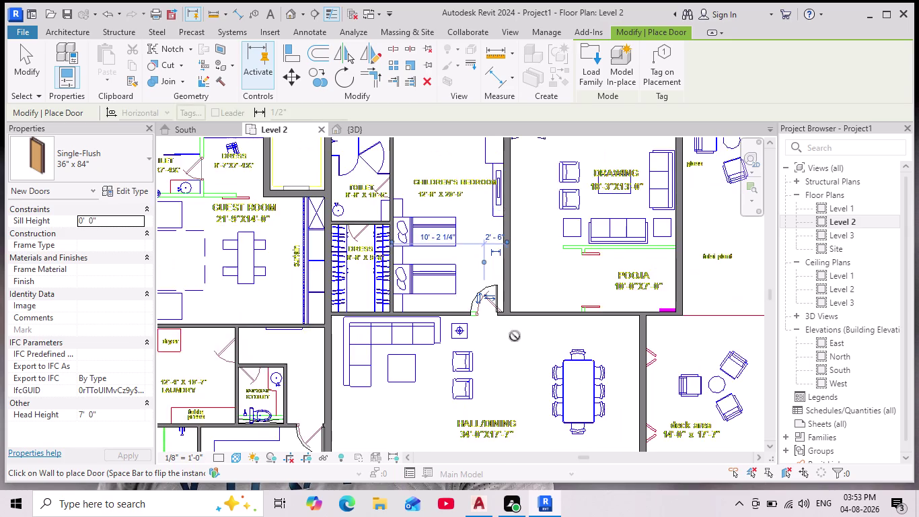
scroll(up, 3)
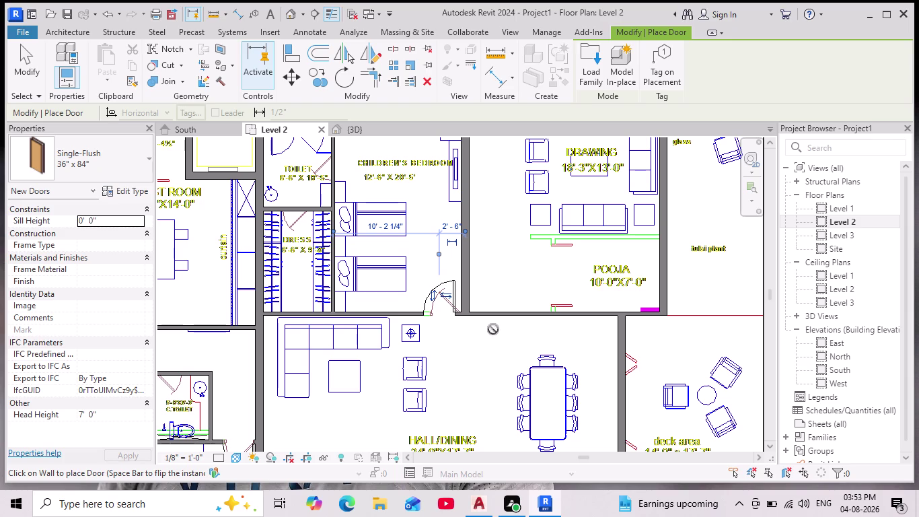
scroll(down, 3)
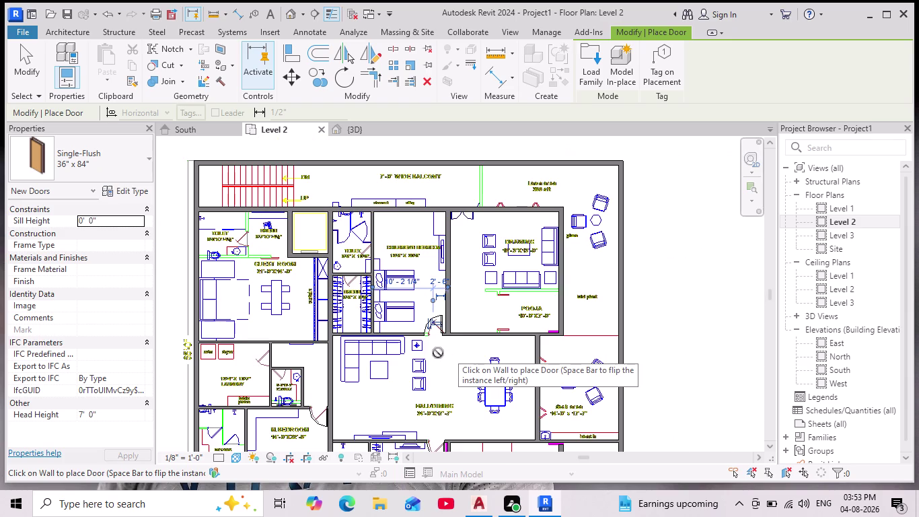
scroll(up, 3)
scroll(up, 3)
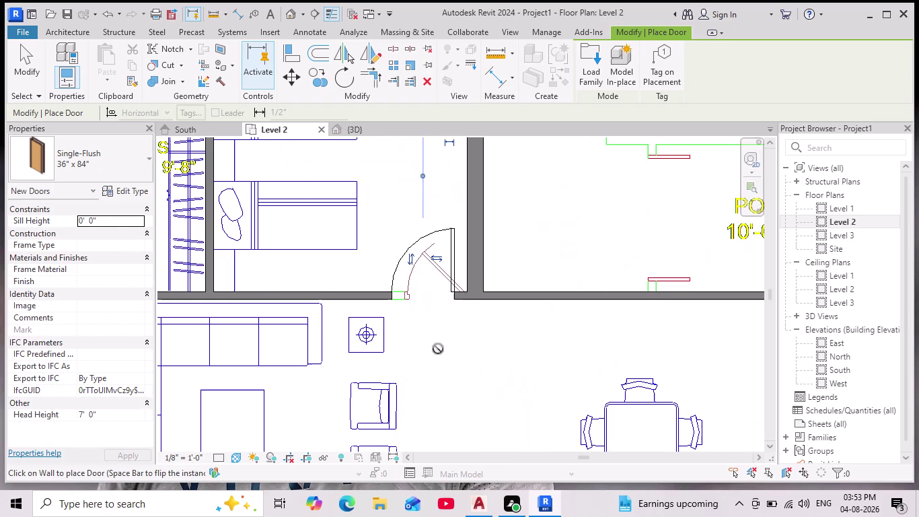
scroll(down, 3)
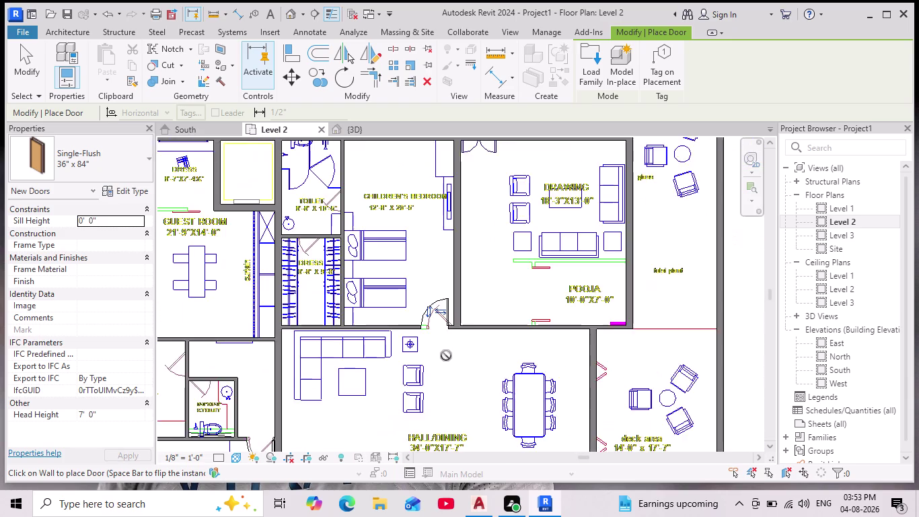
scroll(down, 3)
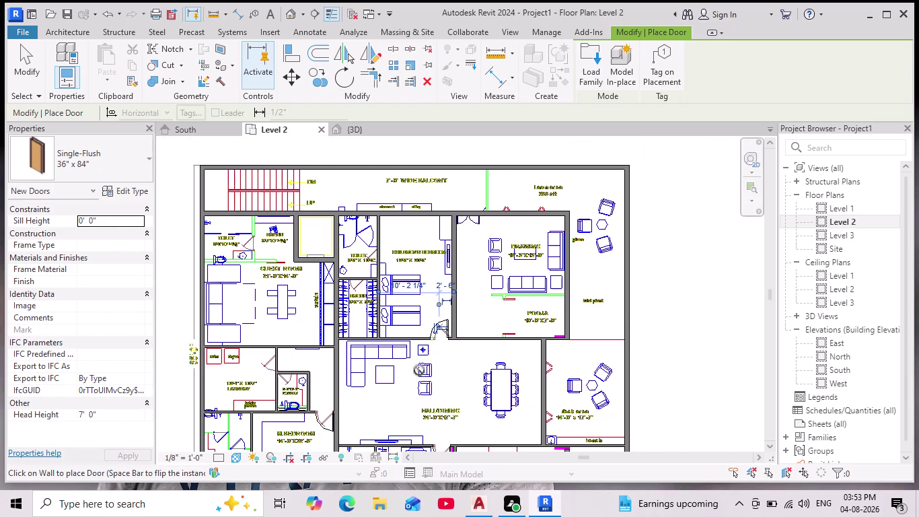
middle_drag(419, 369, 476, 337)
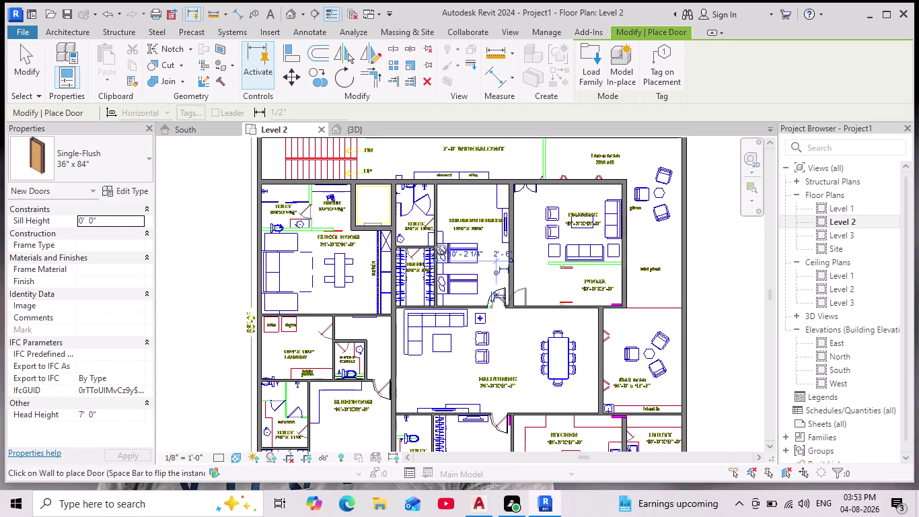
key(Escape)
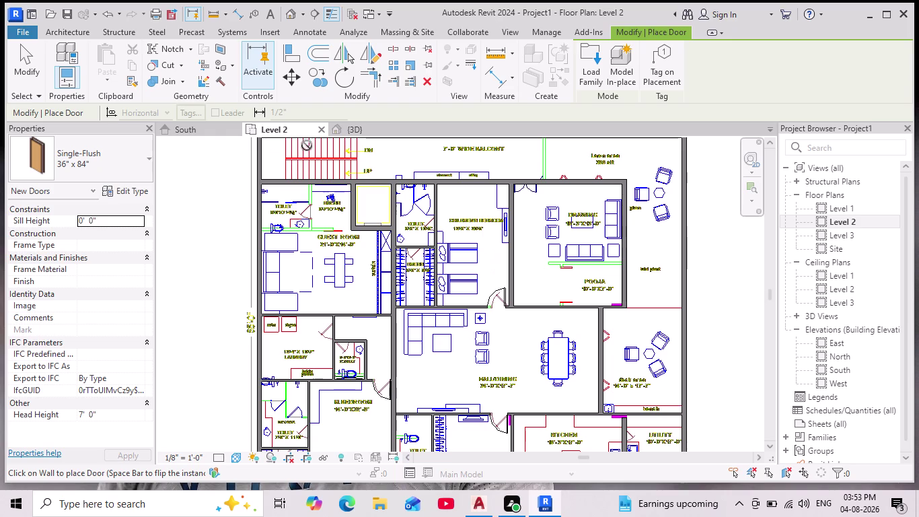
click(360, 138)
Switch to the {3D} view and zoom and orbit around the newly placed door.
click(353, 131)
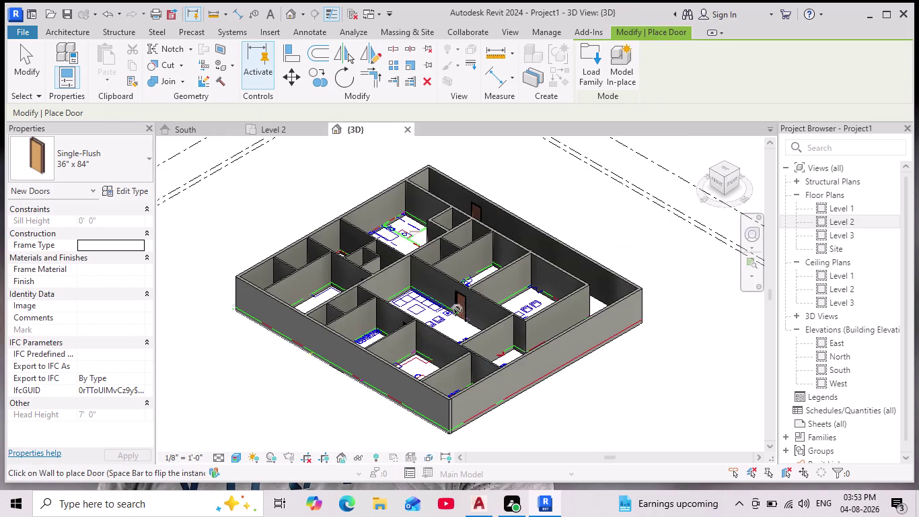
scroll(up, 3)
scroll(up, 3)
scroll(down, 3)
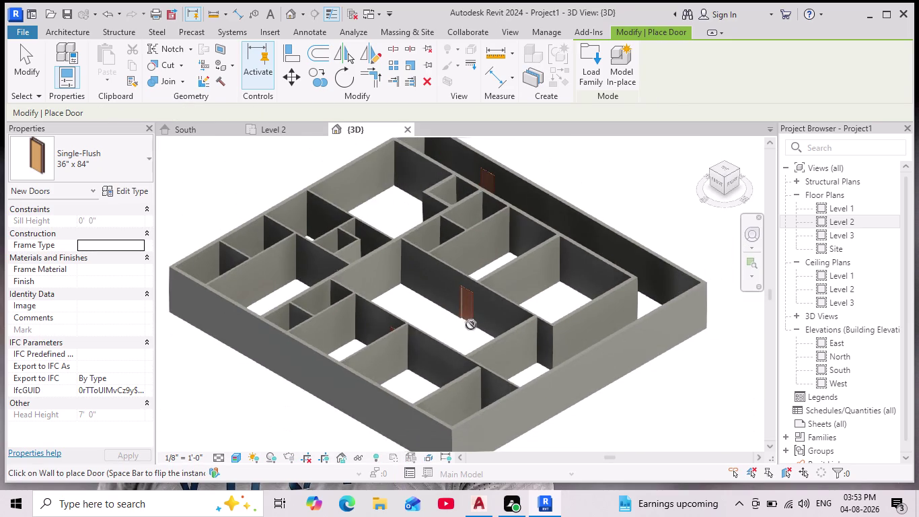
middle_drag(458, 323, 486, 294)
scroll(up, 3)
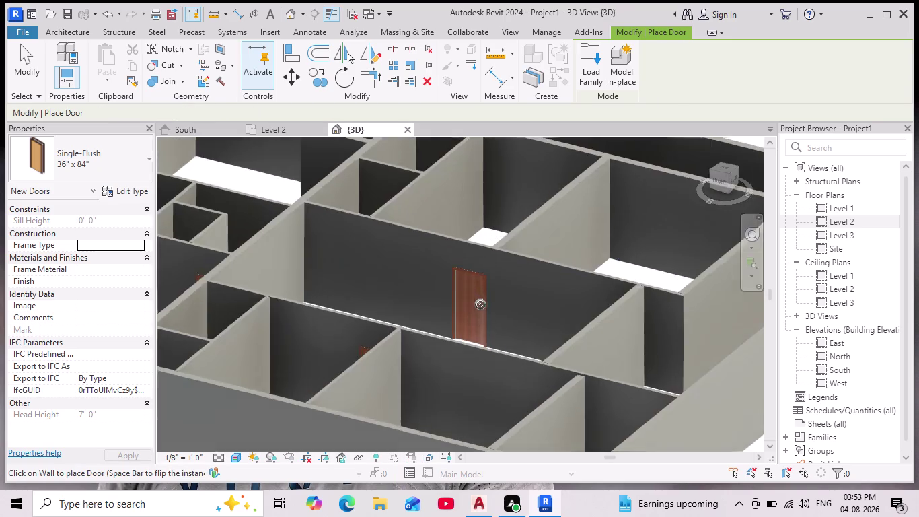
middle_drag(533, 342, 501, 335)
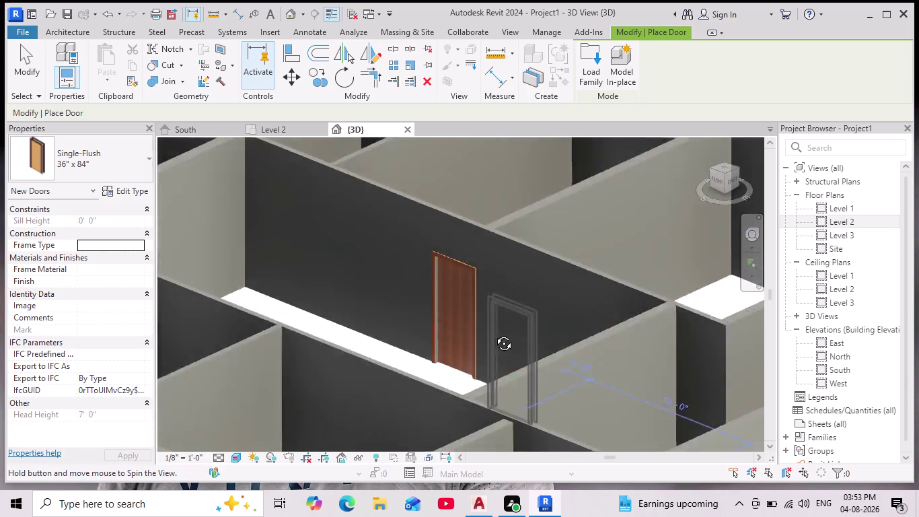
middle_drag(501, 334, 475, 329)
scroll(down, 3)
scroll(down, 3)
End the Door placement command so that no command remains active.
key(Escape)
key(Escape)
key(Escape)
key(Escape)
key(Escape)
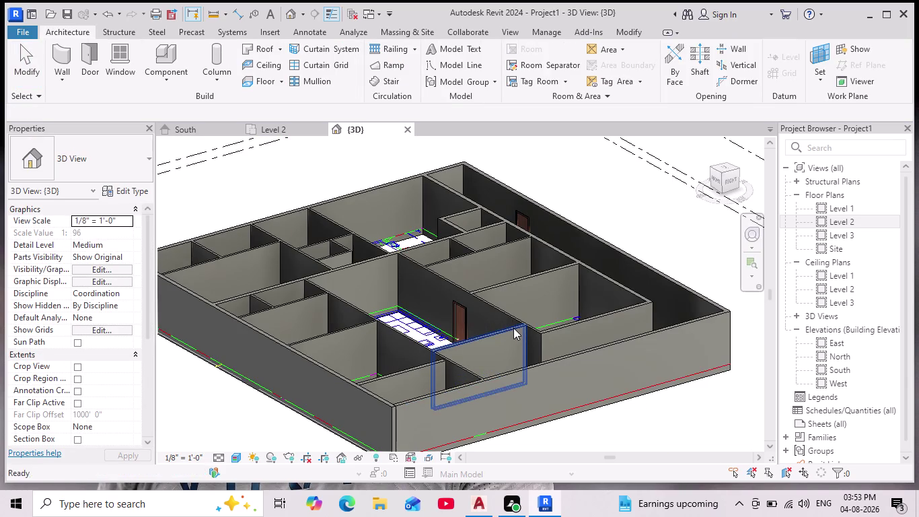
key(Escape)
key(Escape)
key(Escape)
scroll(down, 3)
key(Escape)
key(Escape)
key(Escape)
scroll(down, 3)
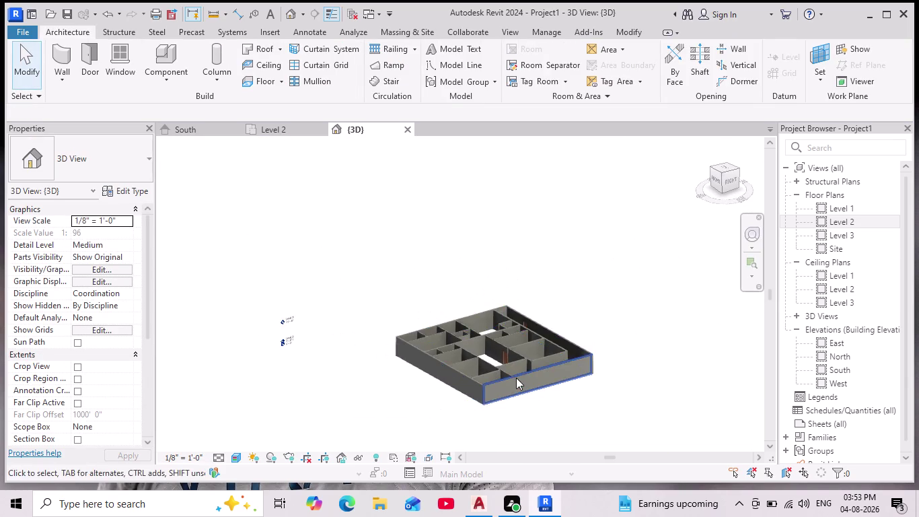
scroll(up, 3)
scroll(up, 3)
Orbit to view both Single-Flush doors from the front, then return to the Level 2 plan.
middle_drag(532, 380, 528, 384)
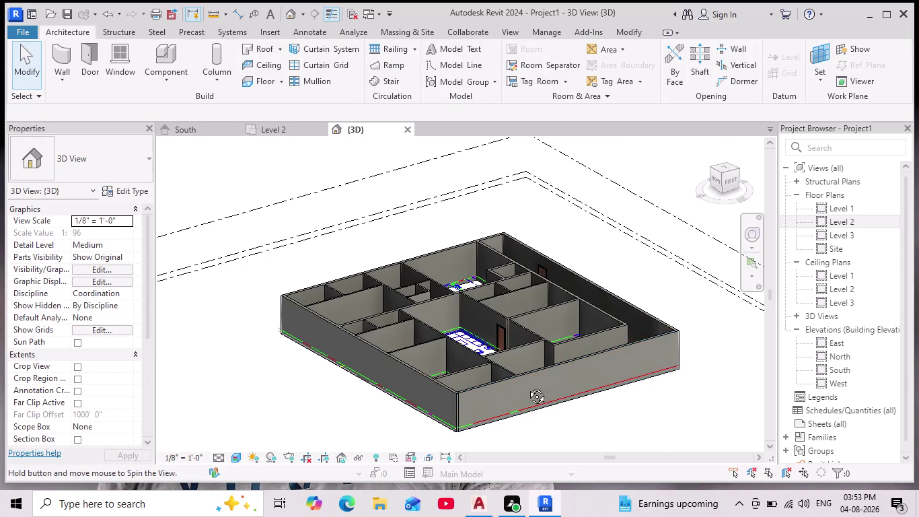
middle_drag(528, 384, 485, 419)
middle_drag(459, 395, 504, 400)
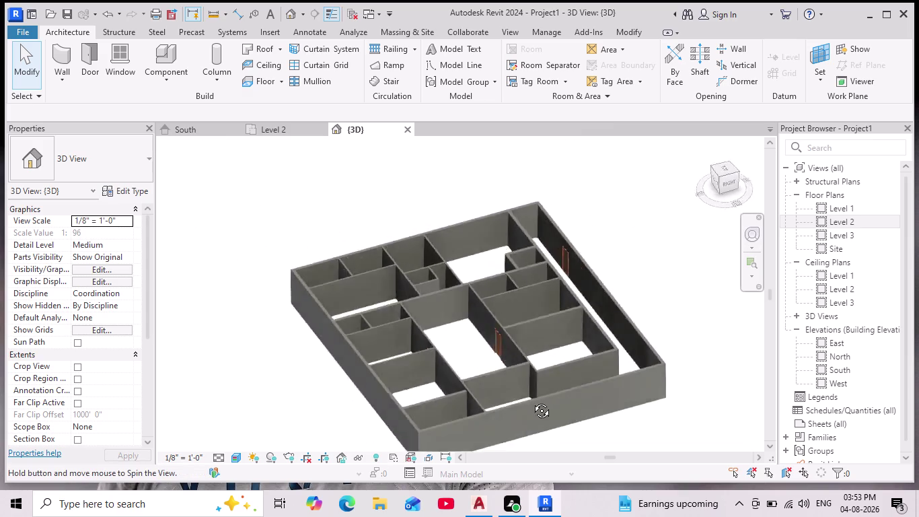
middle_drag(504, 400, 588, 381)
scroll(up, 3)
scroll(up, 3)
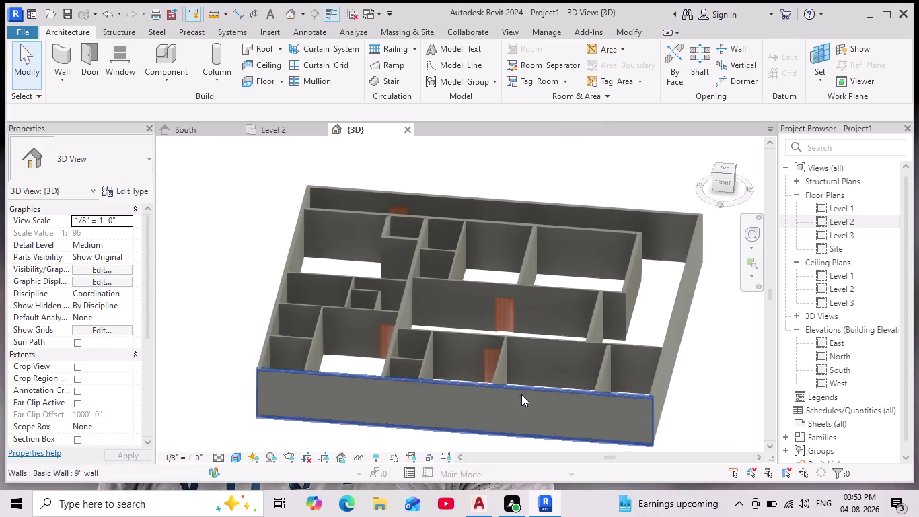
middle_drag(519, 397, 548, 392)
scroll(down, 3)
middle_drag(575, 394, 552, 386)
scroll(up, 3)
scroll(down, 3)
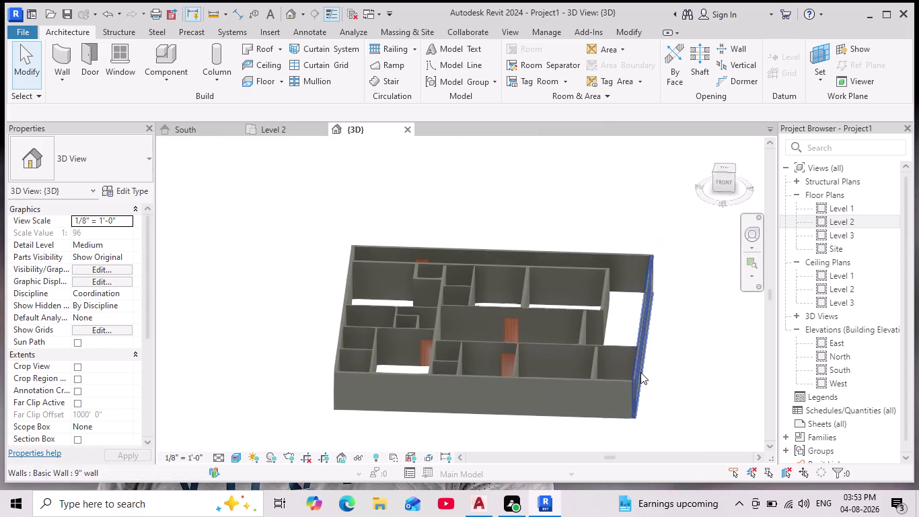
middle_drag(641, 372, 618, 350)
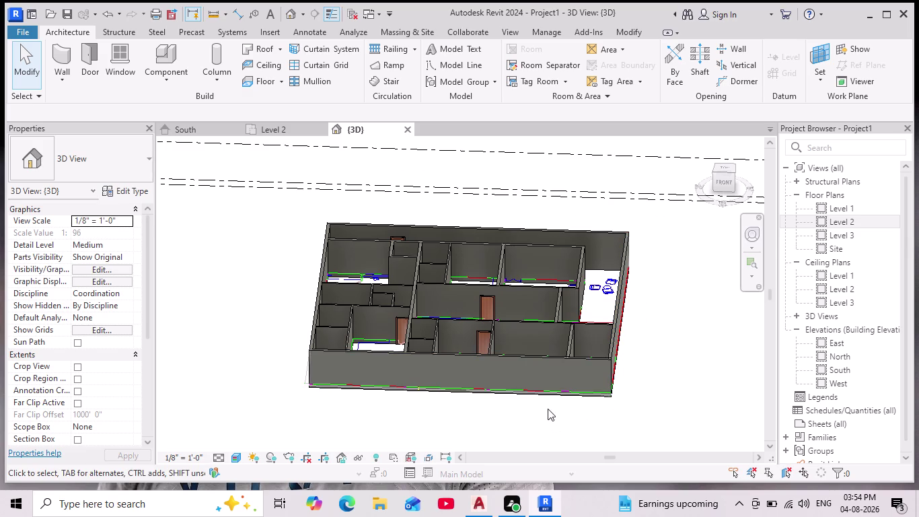
scroll(up, 3)
scroll(down, 3)
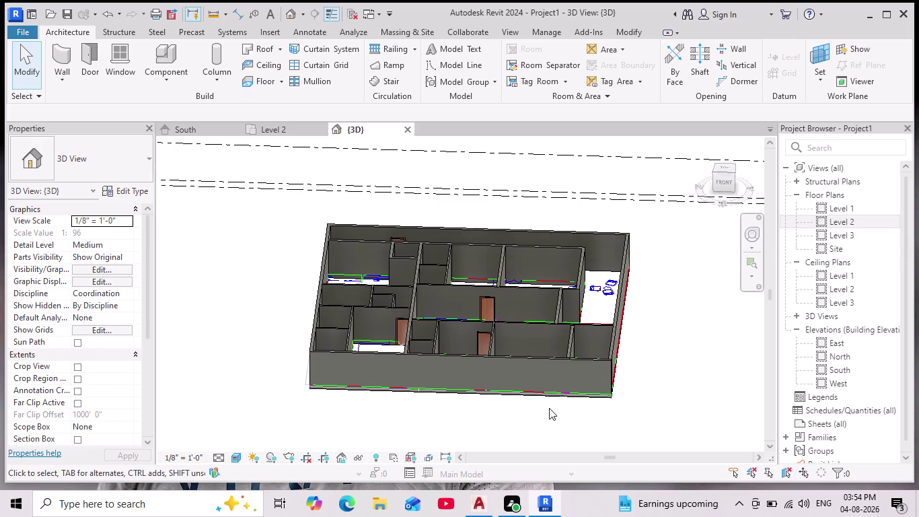
scroll(up, 3)
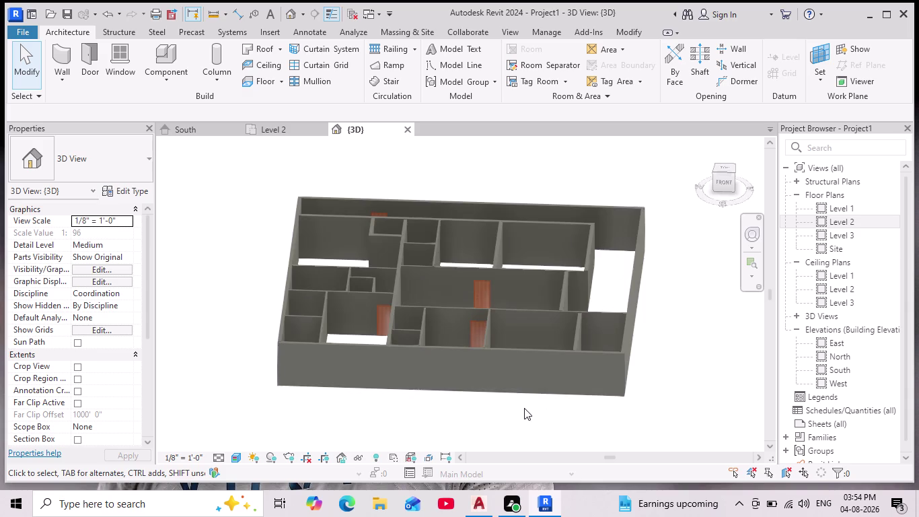
click(272, 129)
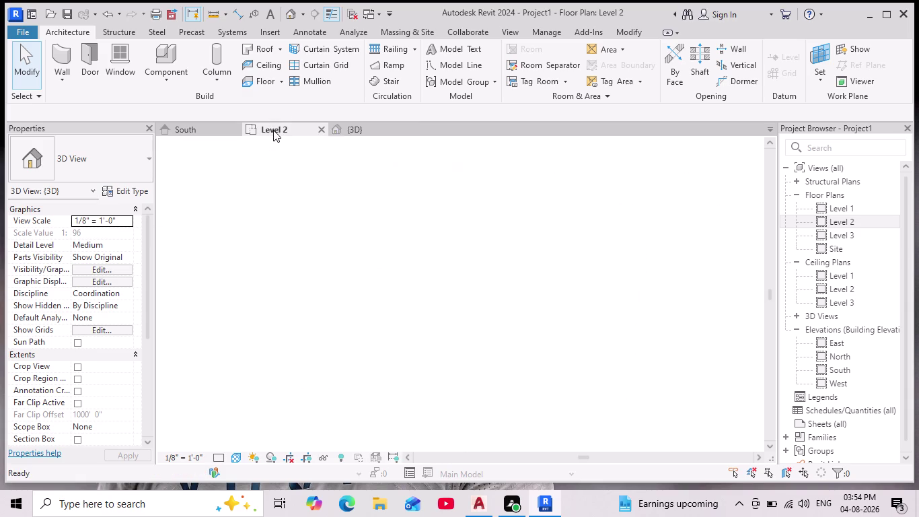
scroll(down, 3)
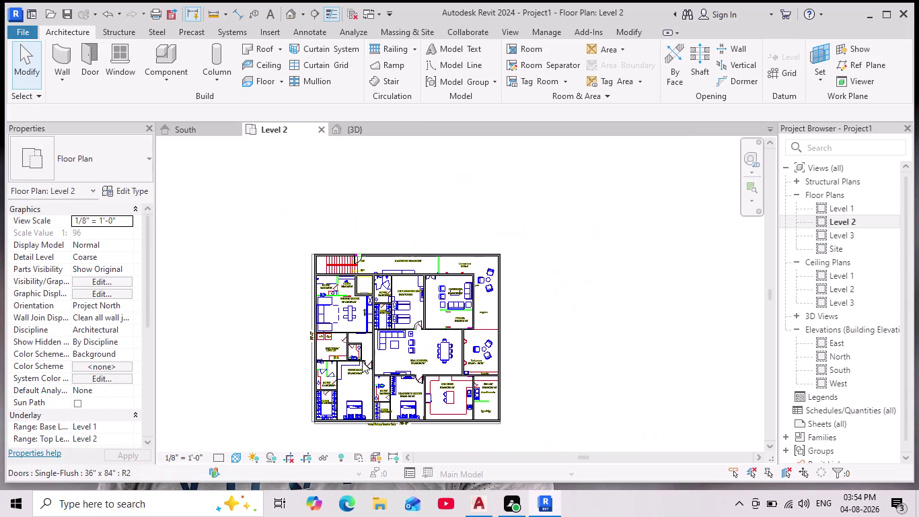
scroll(up, 3)
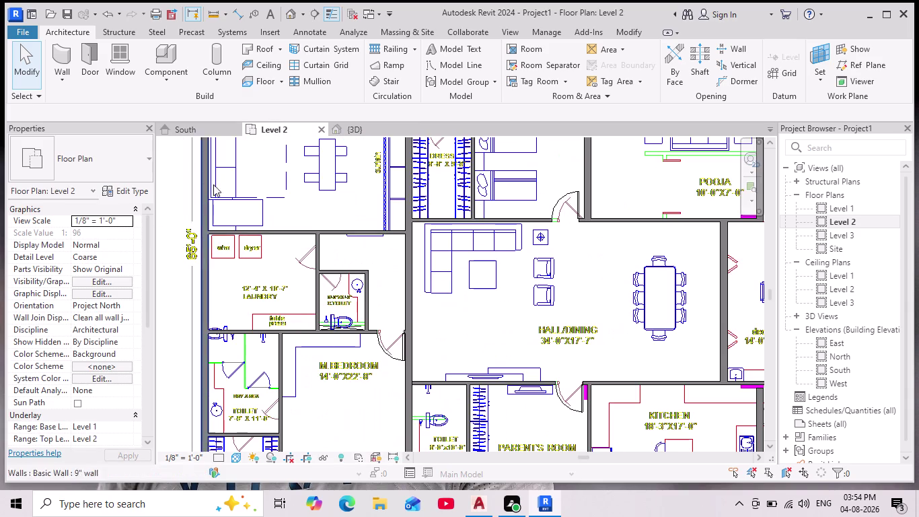
middle_drag(319, 249, 313, 306)
scroll(down, 3)
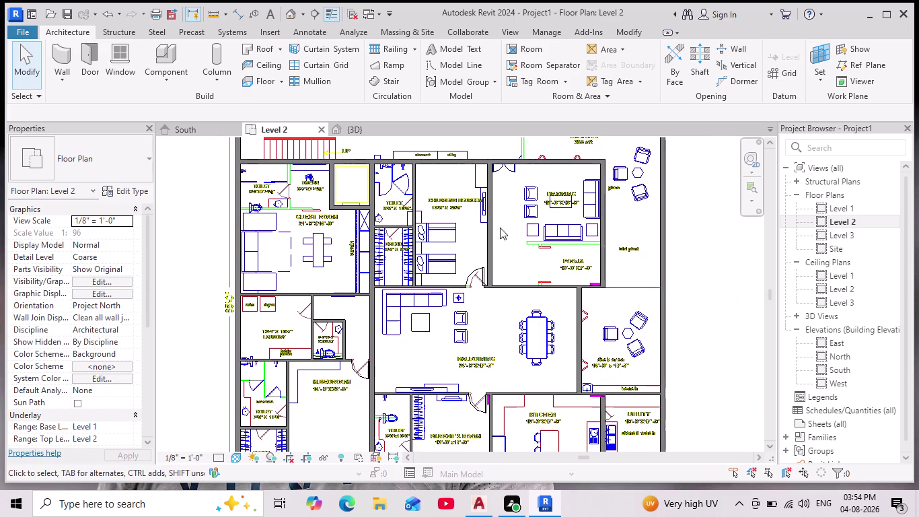
scroll(down, 3)
middle_drag(490, 329, 481, 305)
scroll(down, 3)
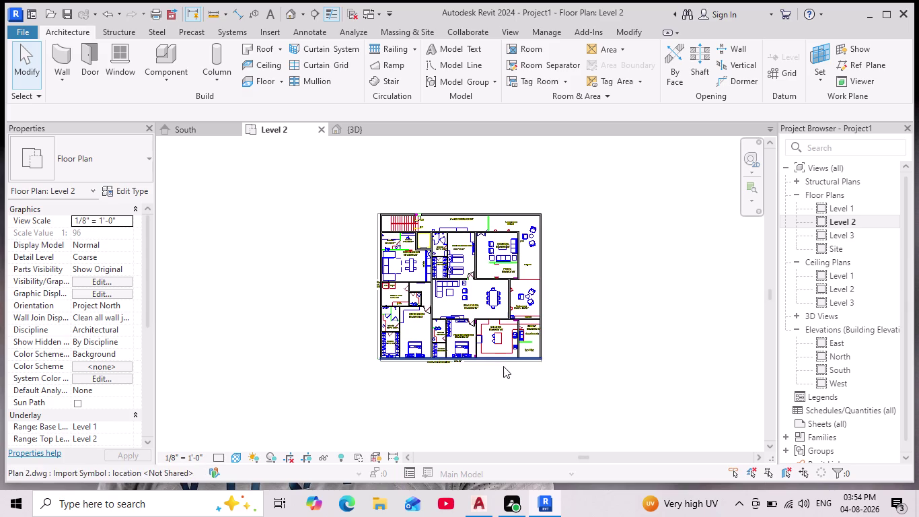
scroll(up, 3)
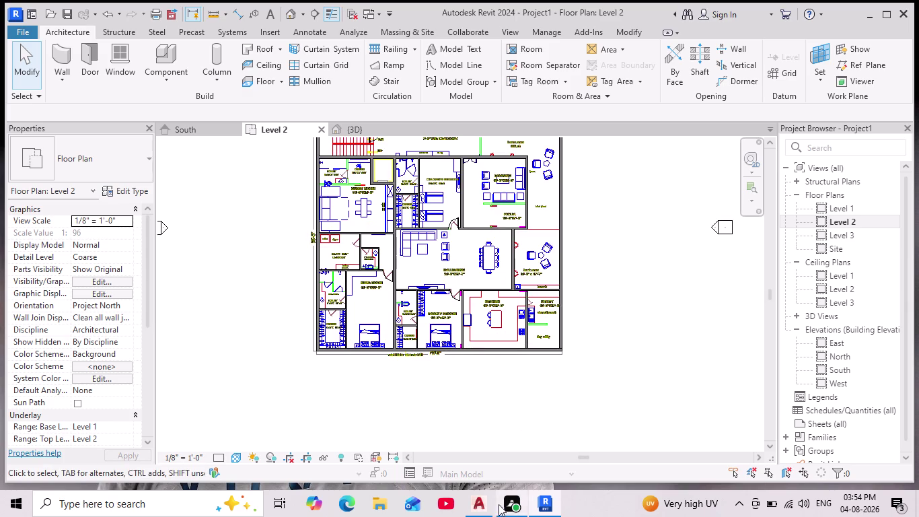